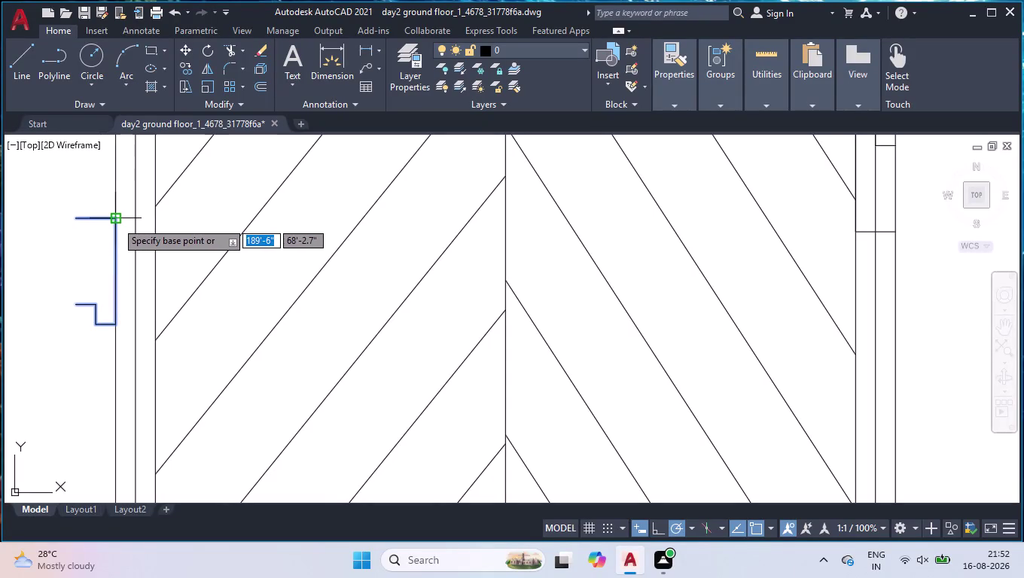
Copy the stepped opening outline from its top corner to a point lower on the driveway's left edge.
click(113, 218)
scroll(down, 3)
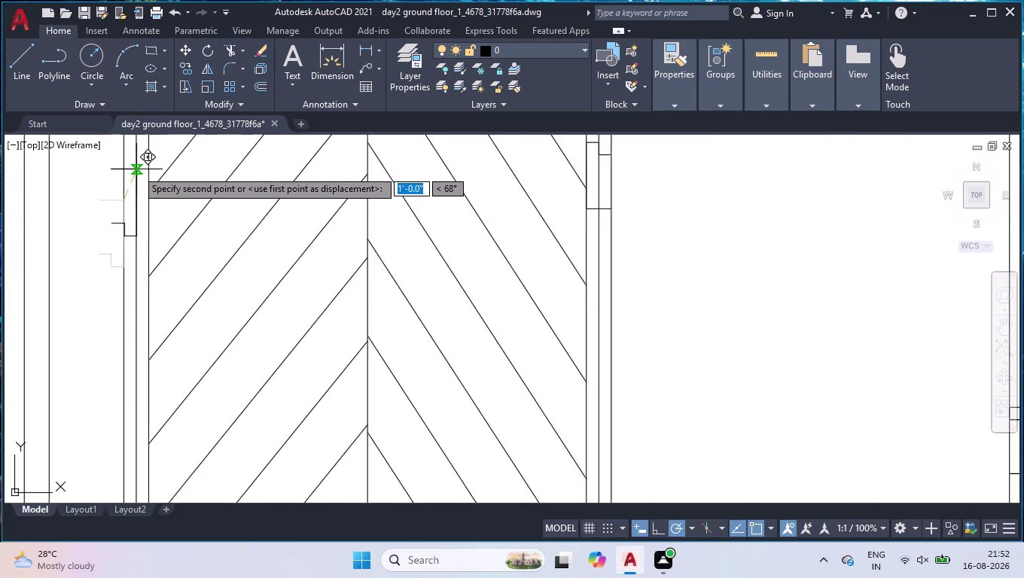
scroll(down, 3)
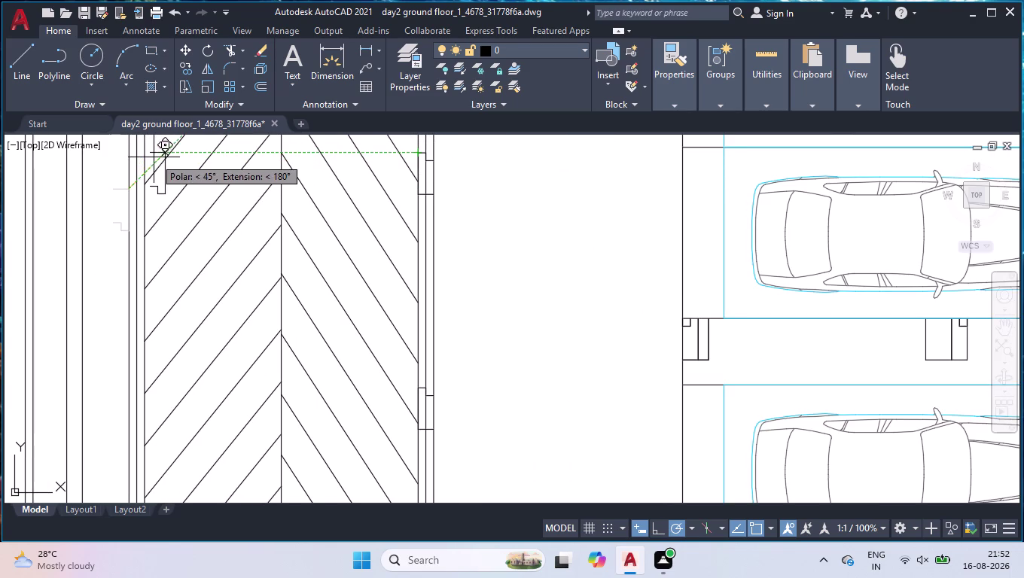
scroll(up, 3)
scroll(down, 3)
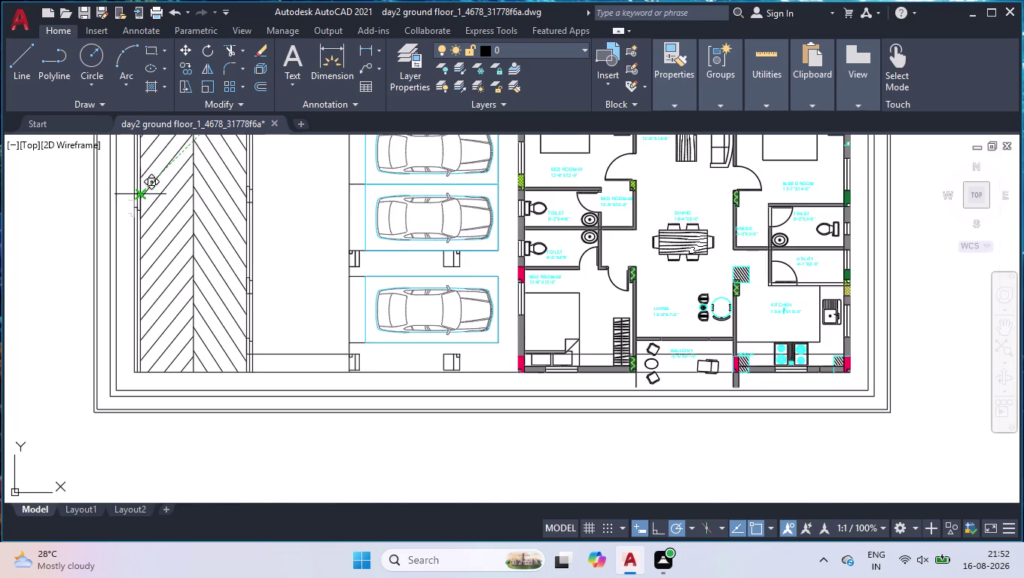
scroll(up, 3)
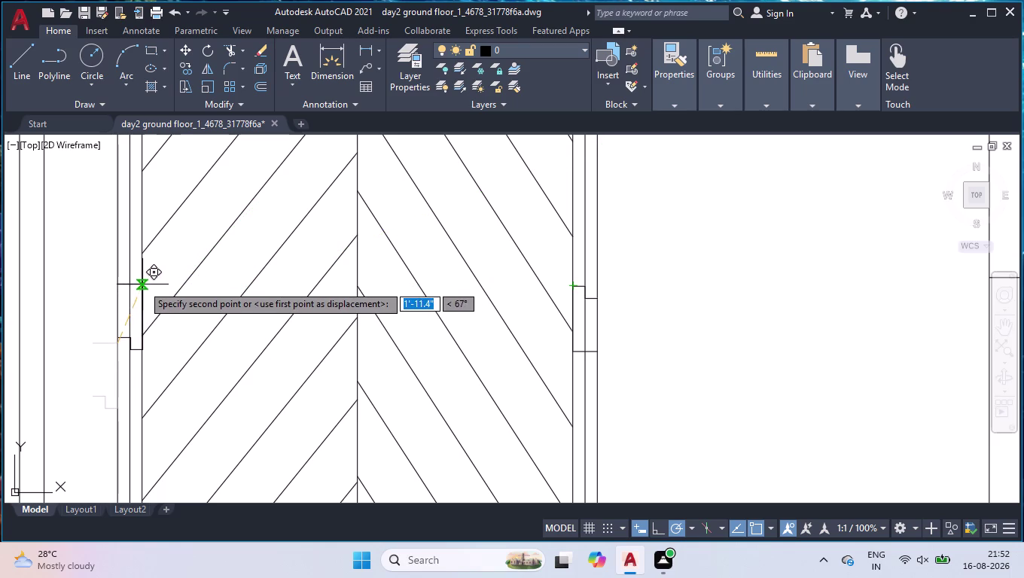
click(142, 285)
Start a CO copy of the stepped outline, with its top corner as base point.
text(co)
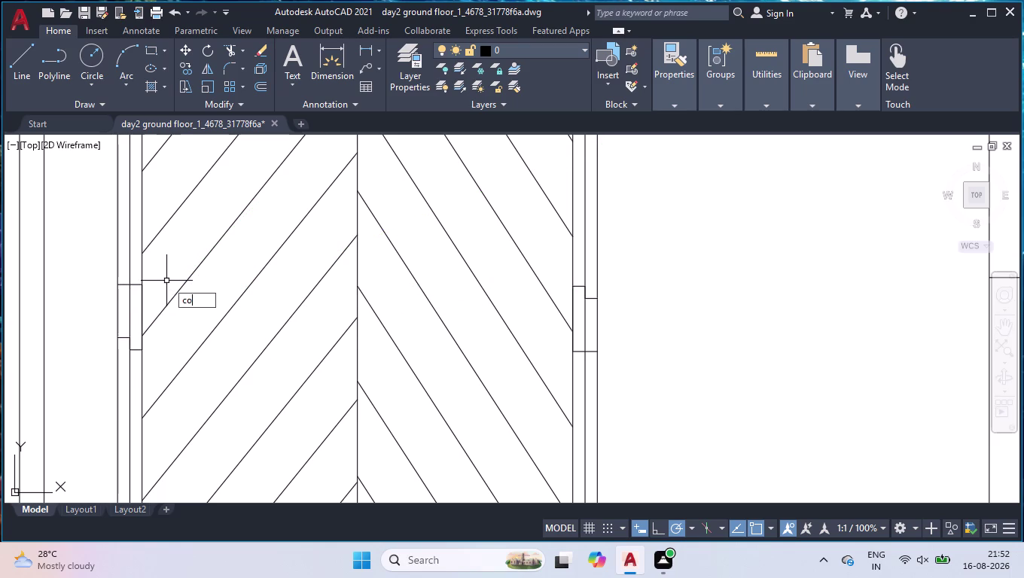
key(Return)
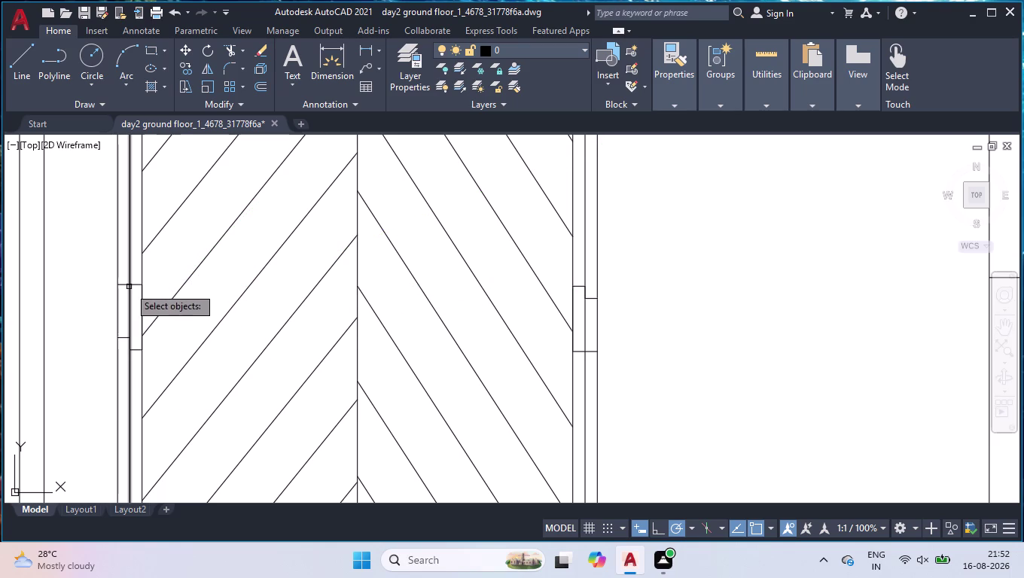
click(124, 285)
key(Return)
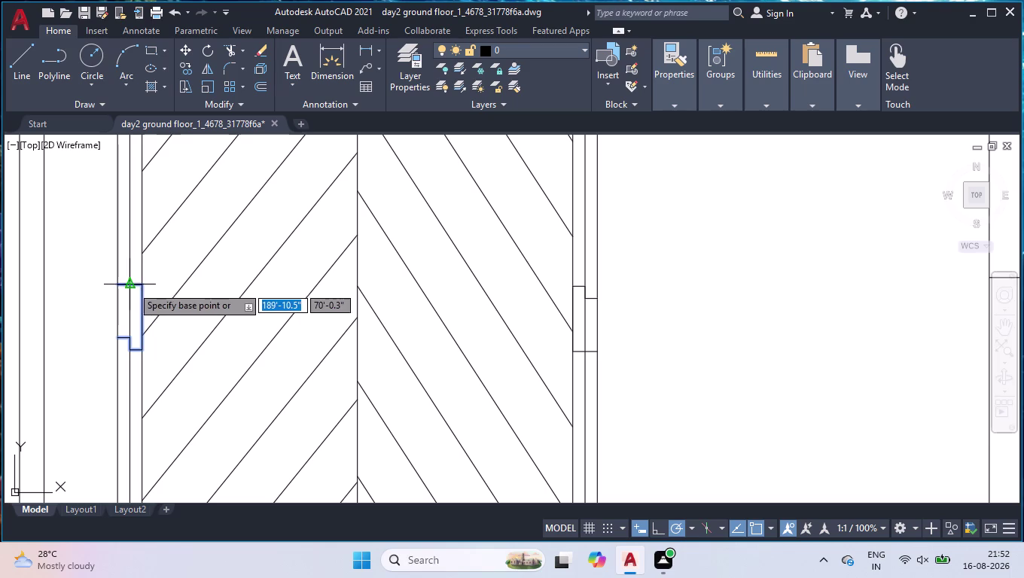
click(140, 282)
scroll(down, 3)
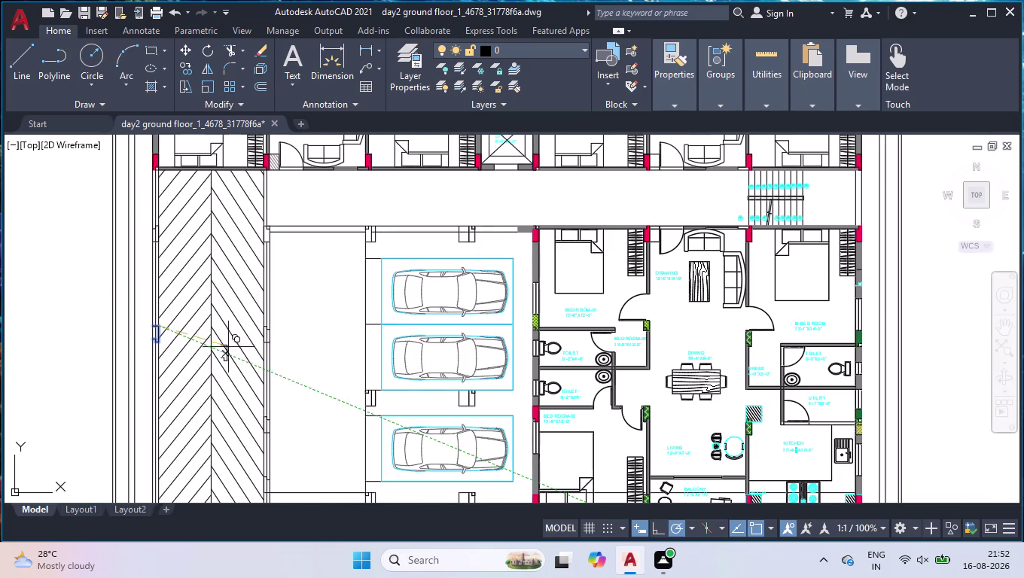
scroll(up, 3)
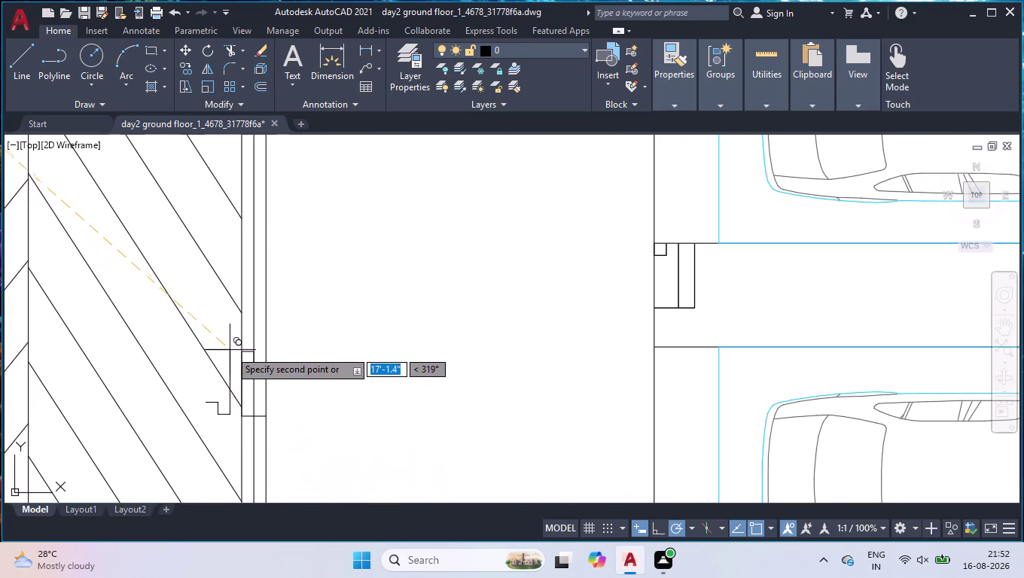
scroll(down, 3)
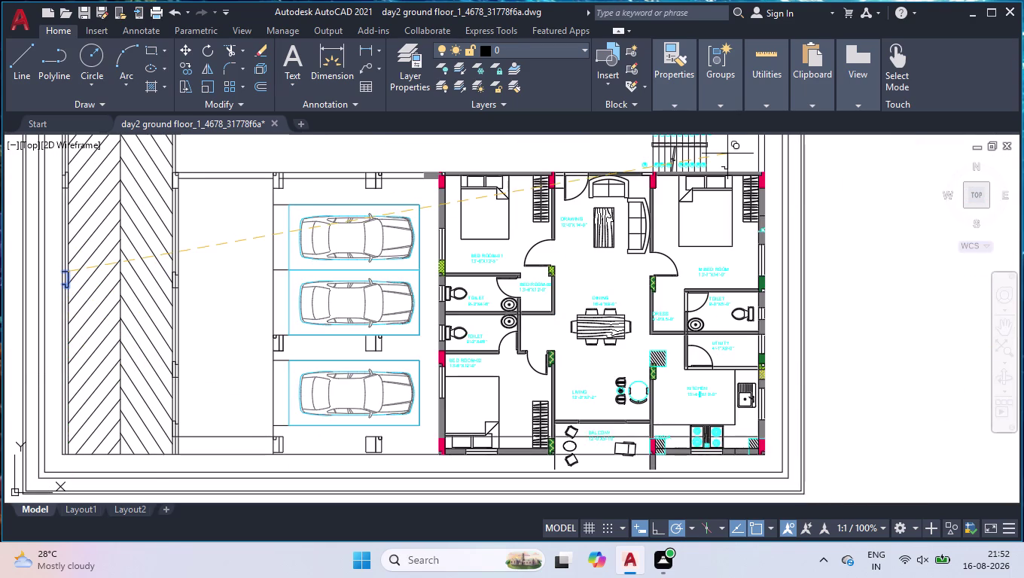
scroll(up, 3)
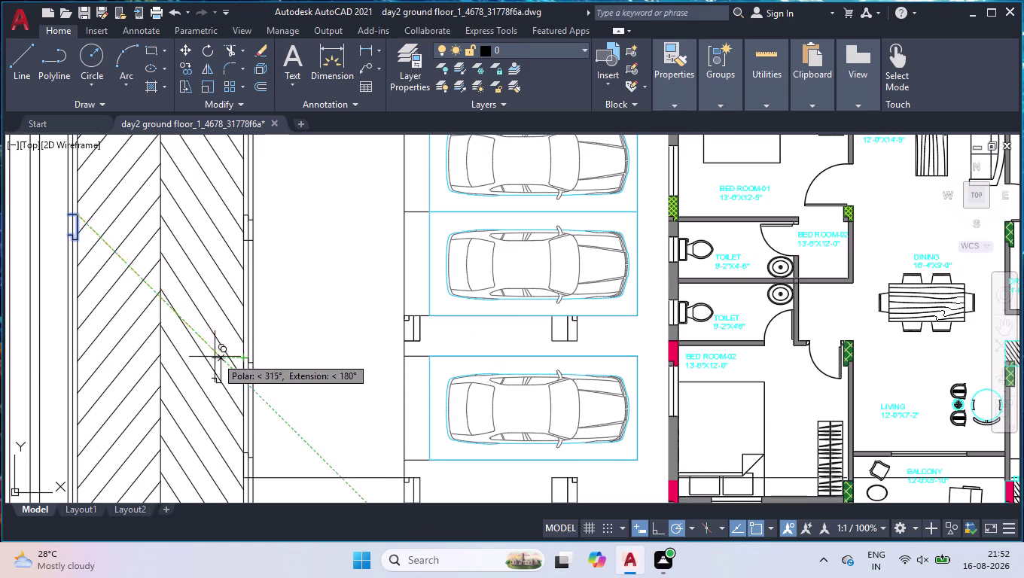
Place two more copies further down the driveway edge, the last near its lower end.
click(78, 362)
scroll(down, 3)
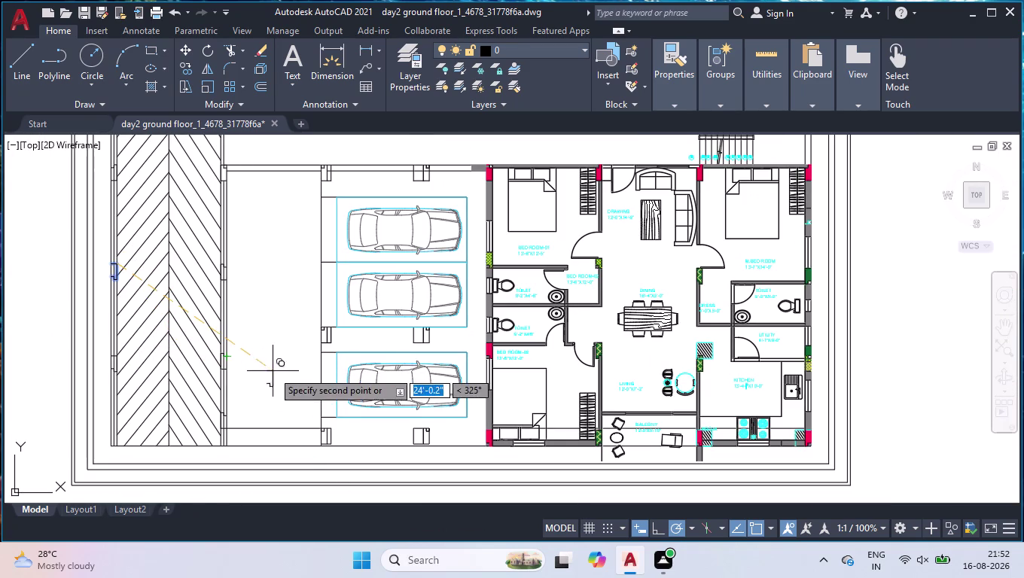
scroll(up, 3)
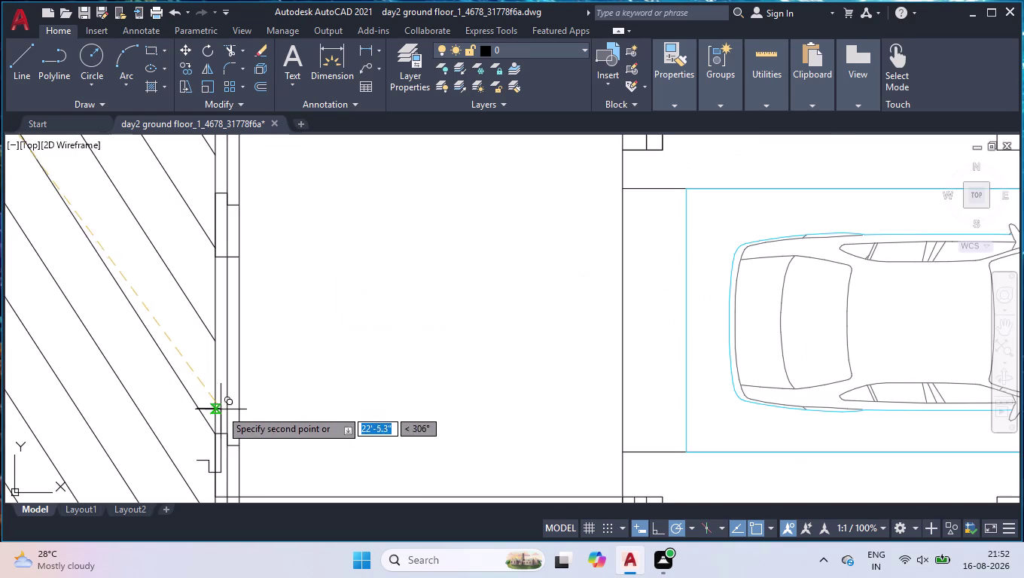
scroll(down, 3)
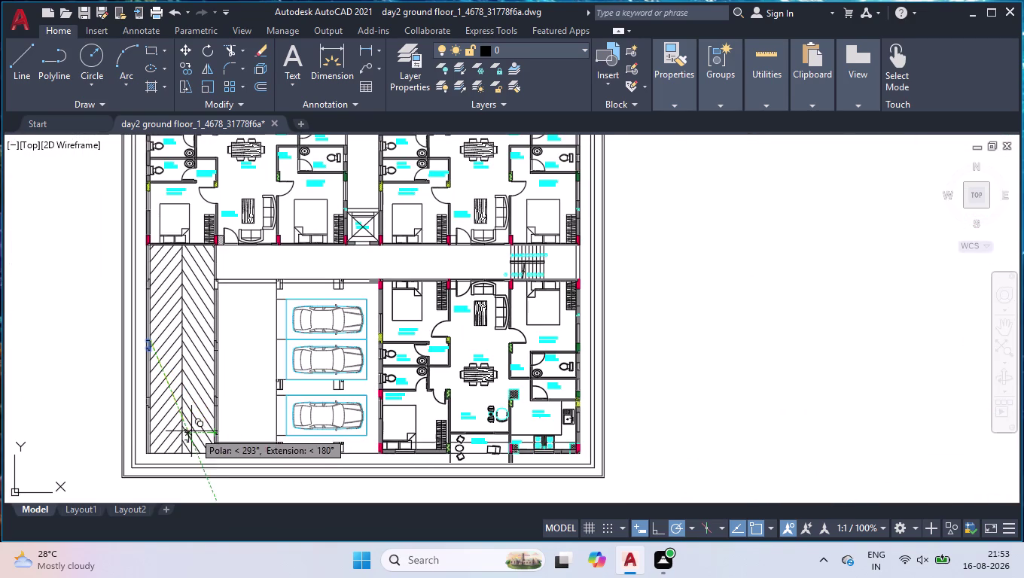
scroll(up, 3)
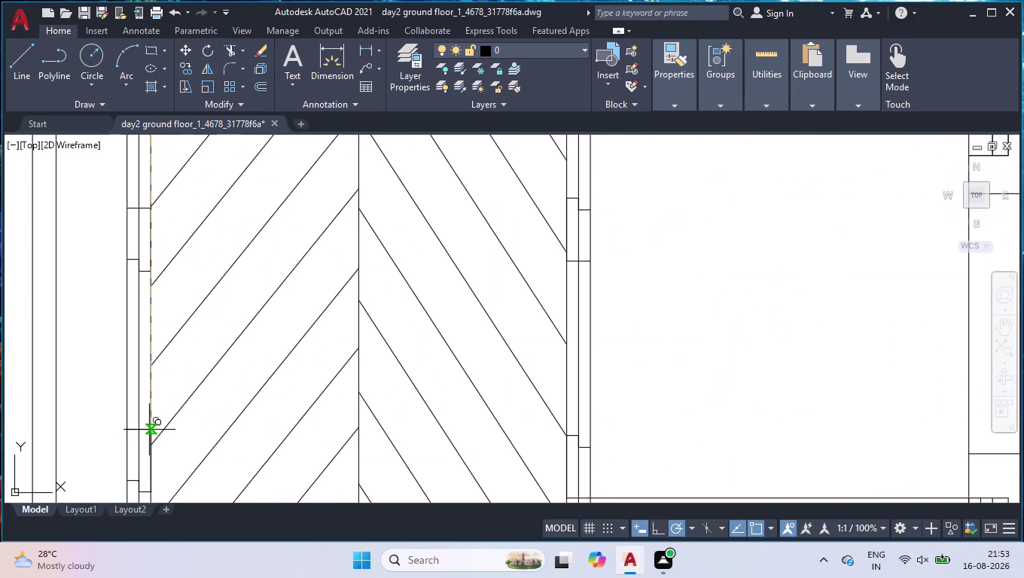
click(150, 430)
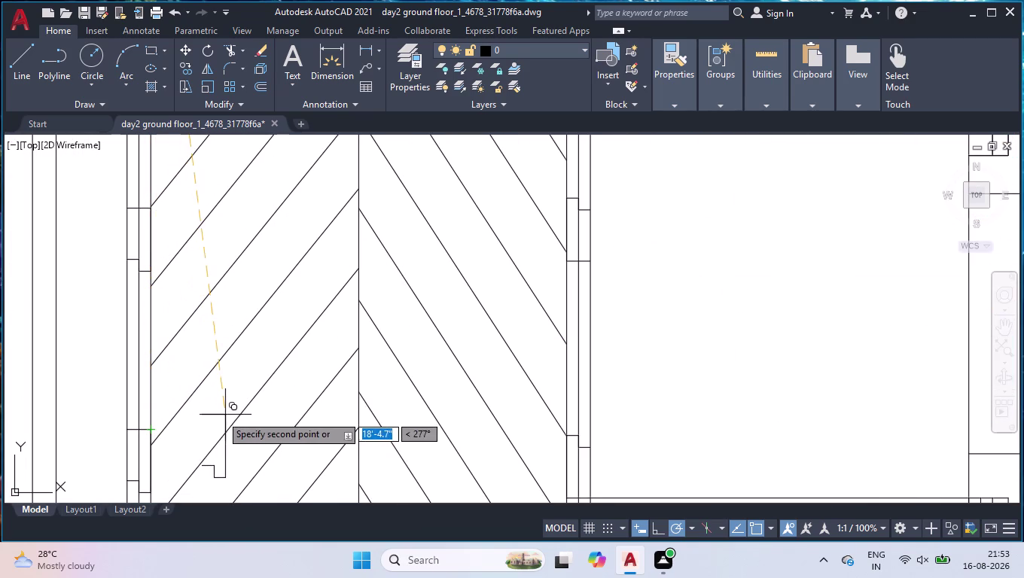
key(Return)
scroll(down, 3)
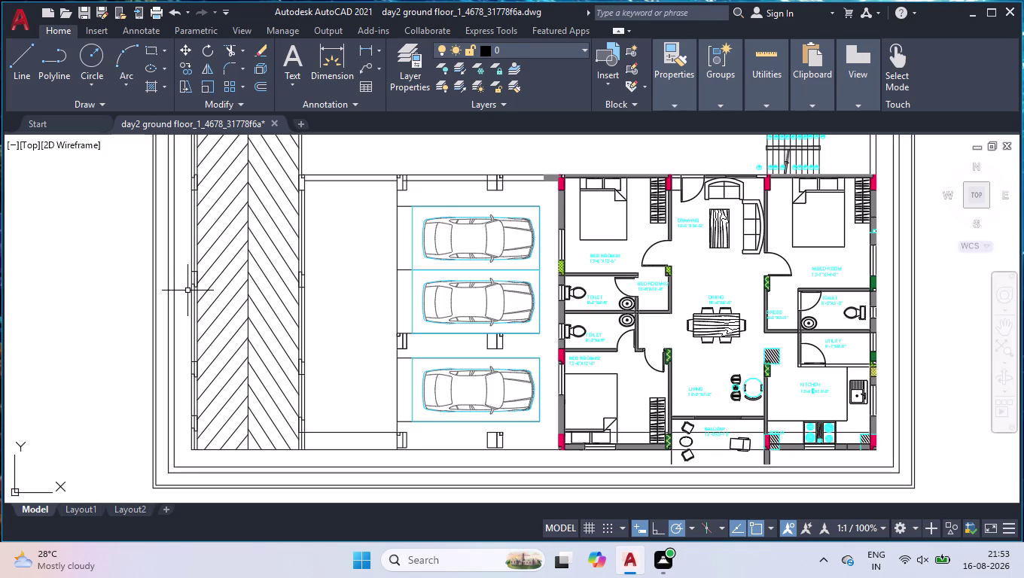
scroll(down, 3)
scroll(up, 3)
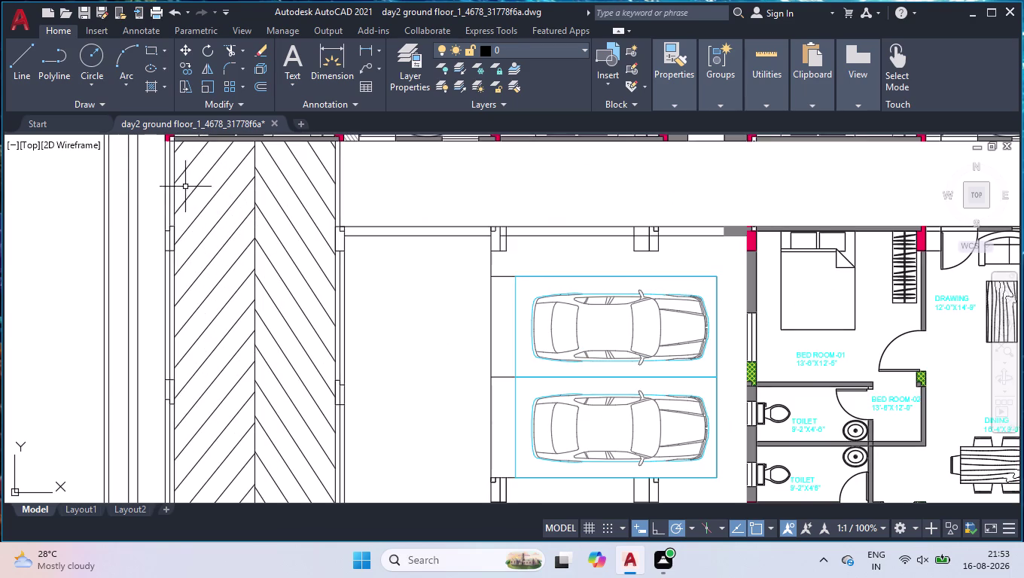
scroll(up, 3)
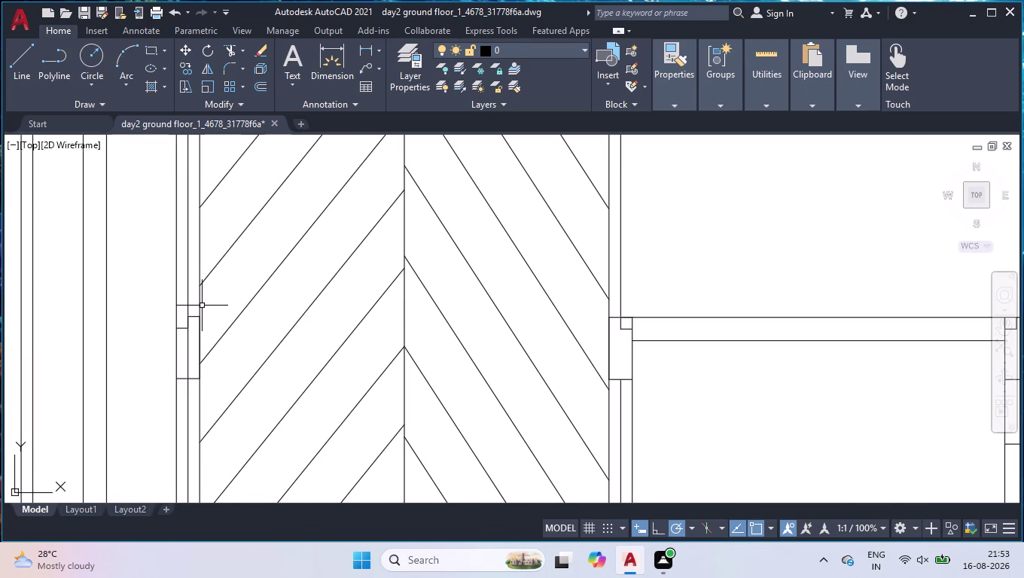
Abandon the EXTEND attempt and draw the first closing line from the opening corner to the outer wall.
text(ex)
key(Return)
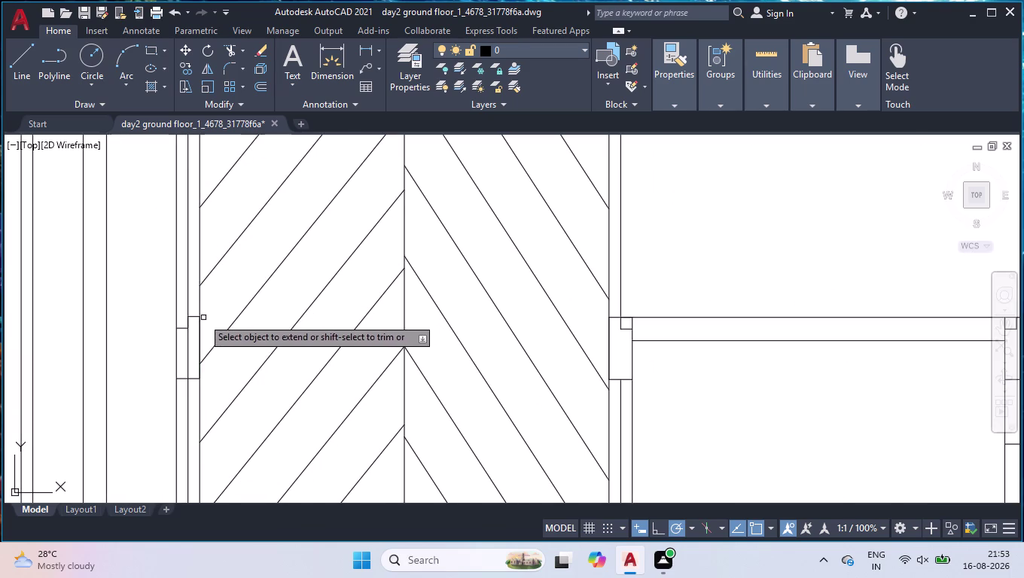
scroll(up, 3)
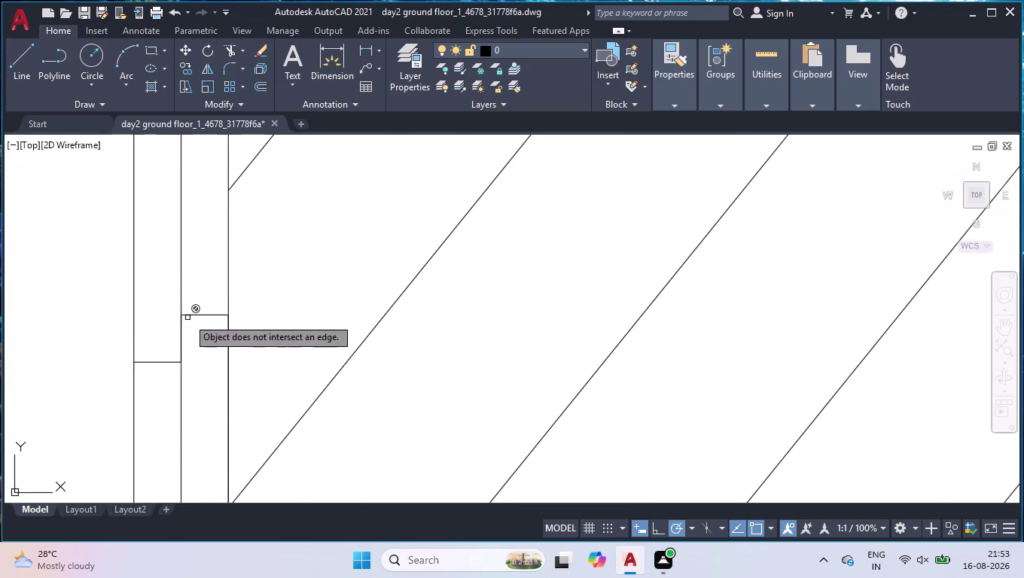
key(Return)
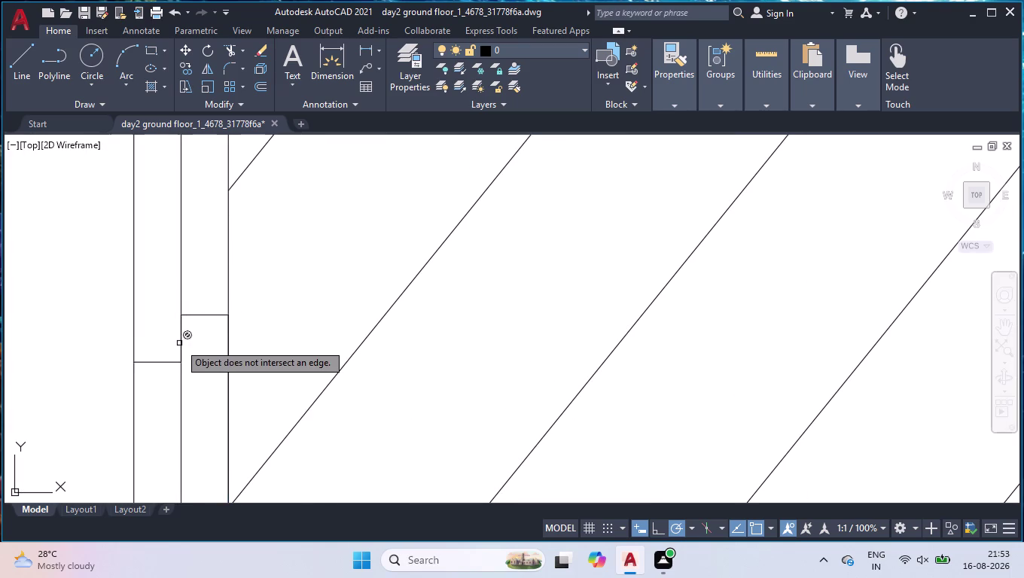
key(l)
key(Return)
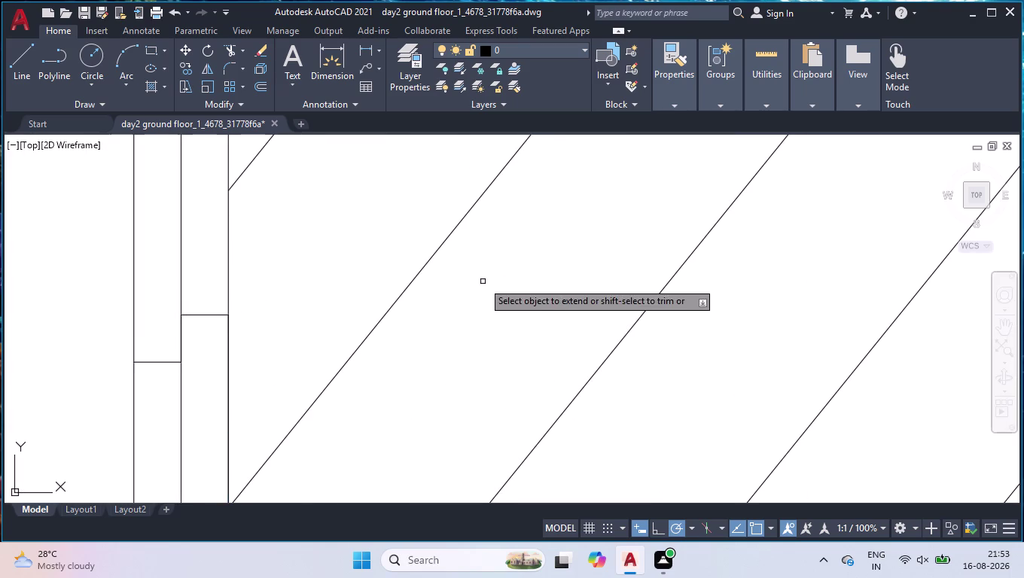
key(space)
key(l)
key(Return)
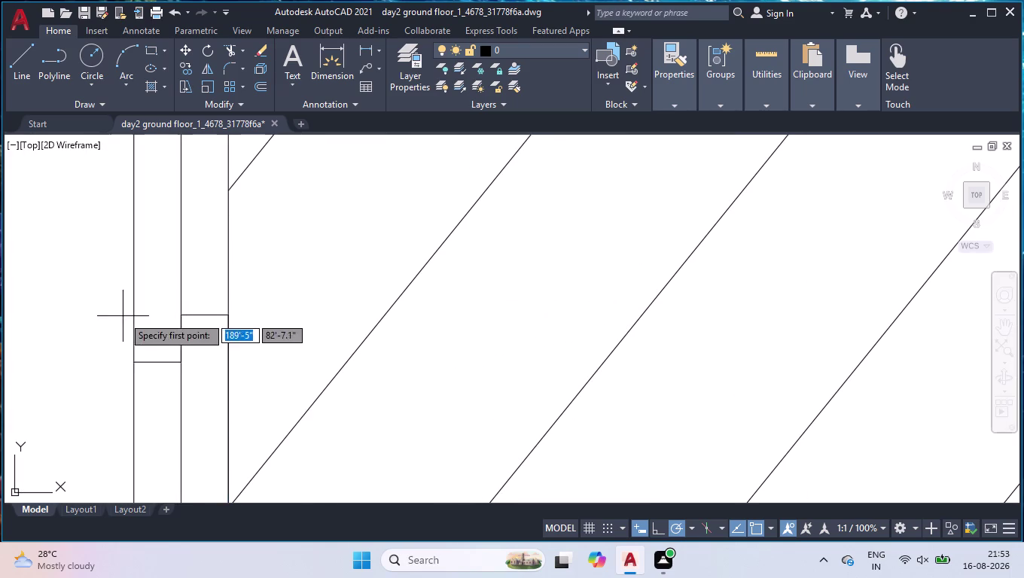
click(181, 322)
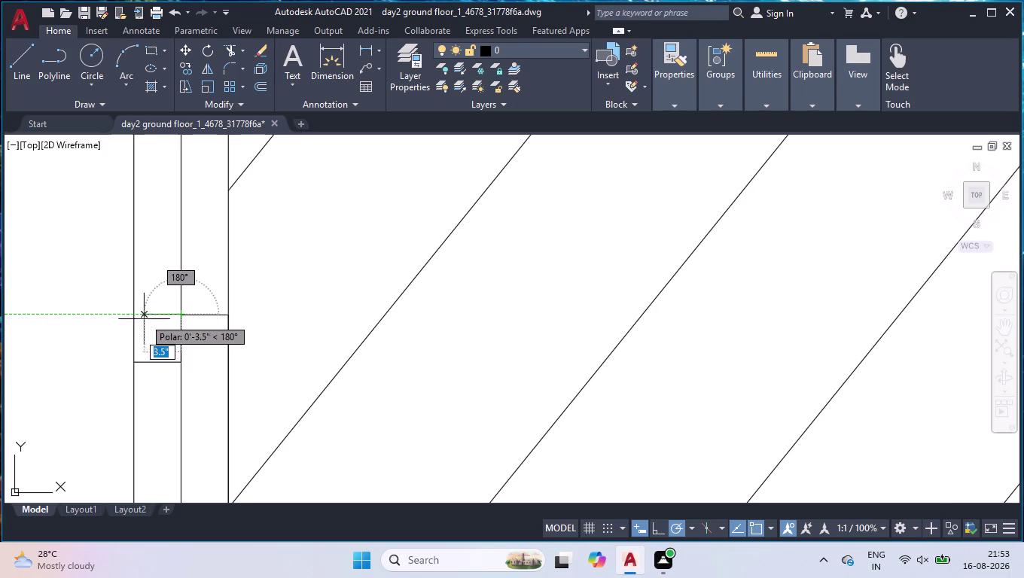
click(133, 315)
key(space)
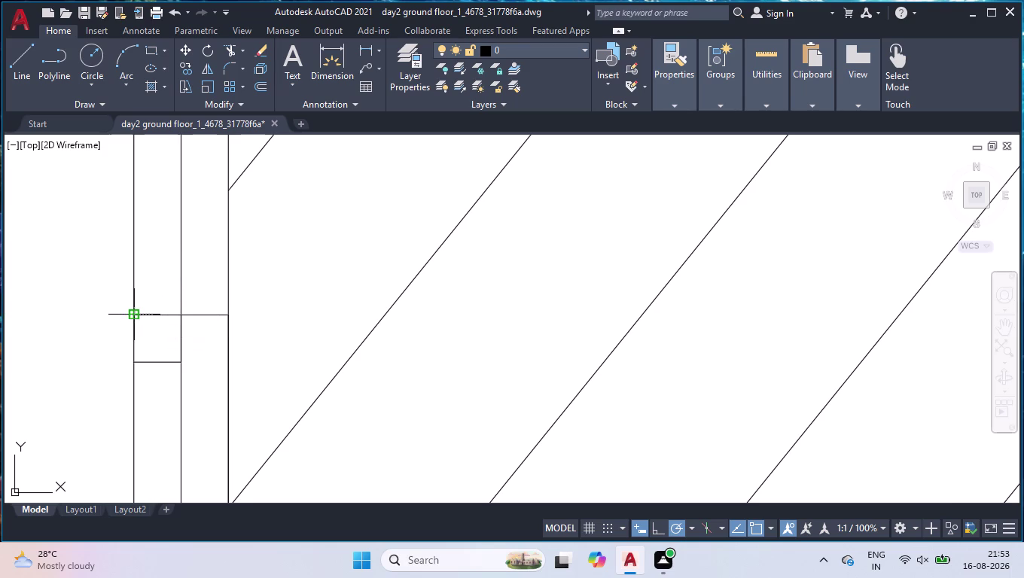
Draw a second closing line from the wall corner to the adjacent jamb corner.
scroll(down, 3)
scroll(down, 3)
scroll(down, 3)
scroll(up, 3)
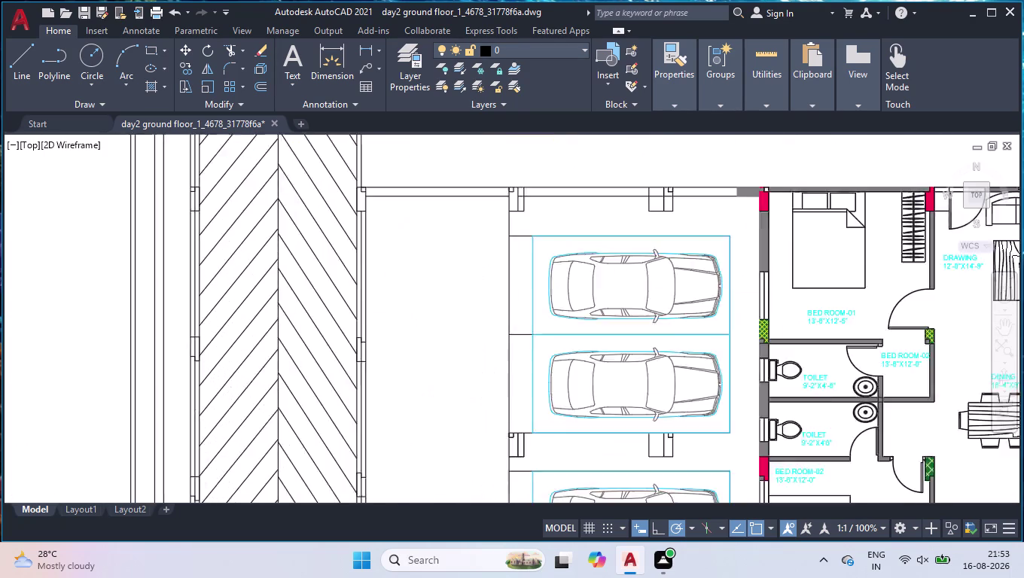
scroll(up, 3)
scroll(up, 3)
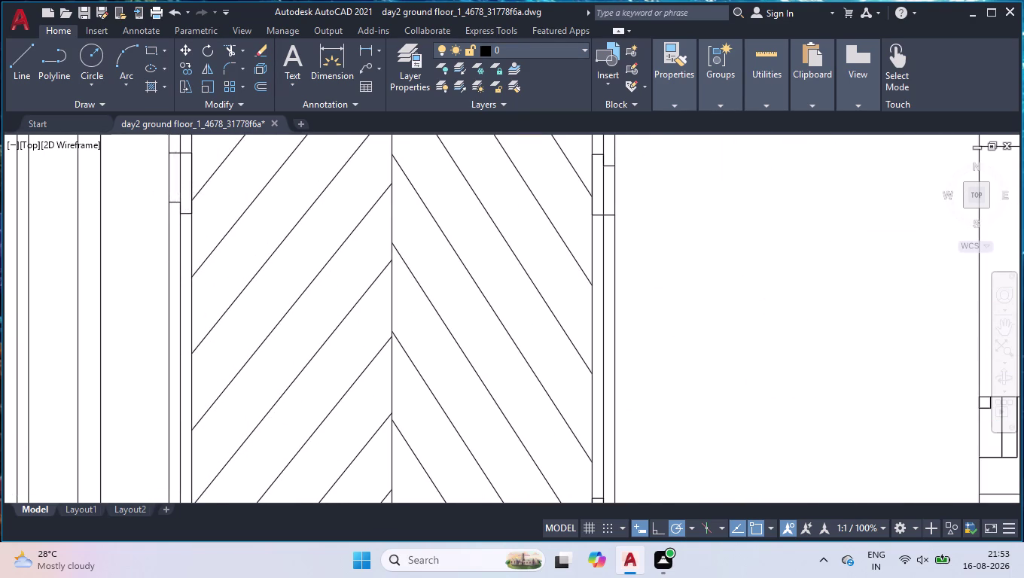
scroll(up, 3)
scroll(up, 3)
key(space)
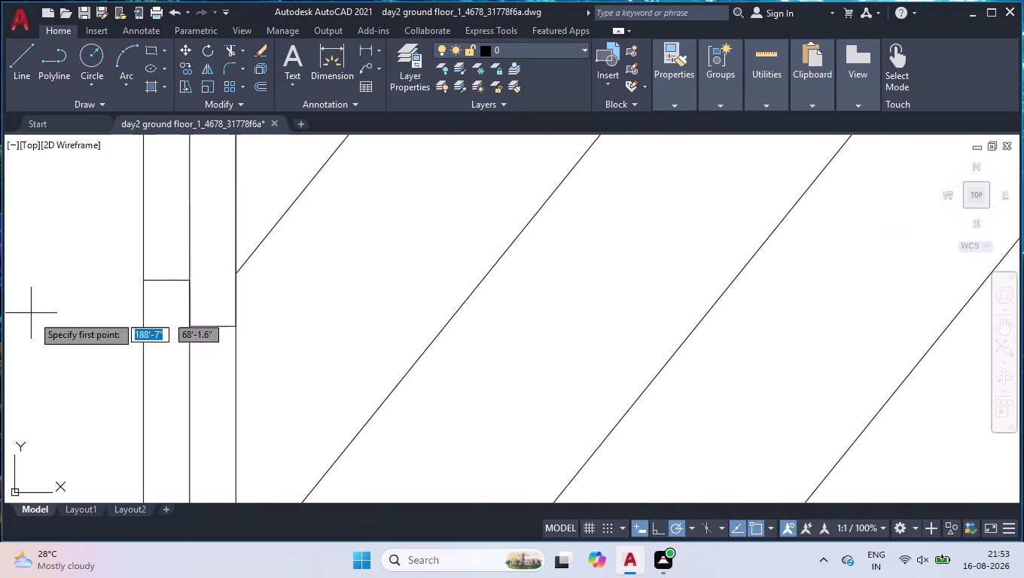
click(188, 323)
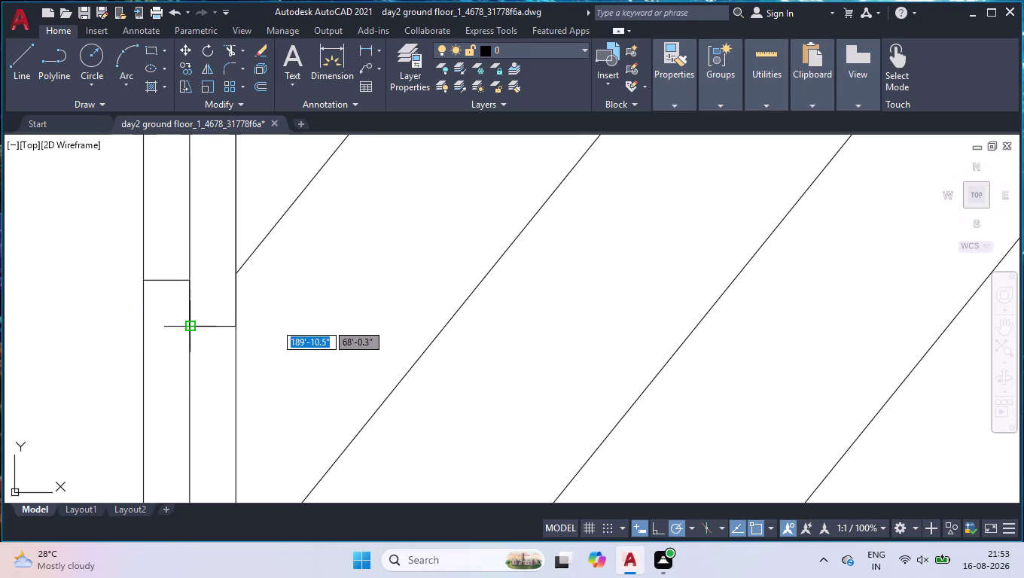
click(143, 327)
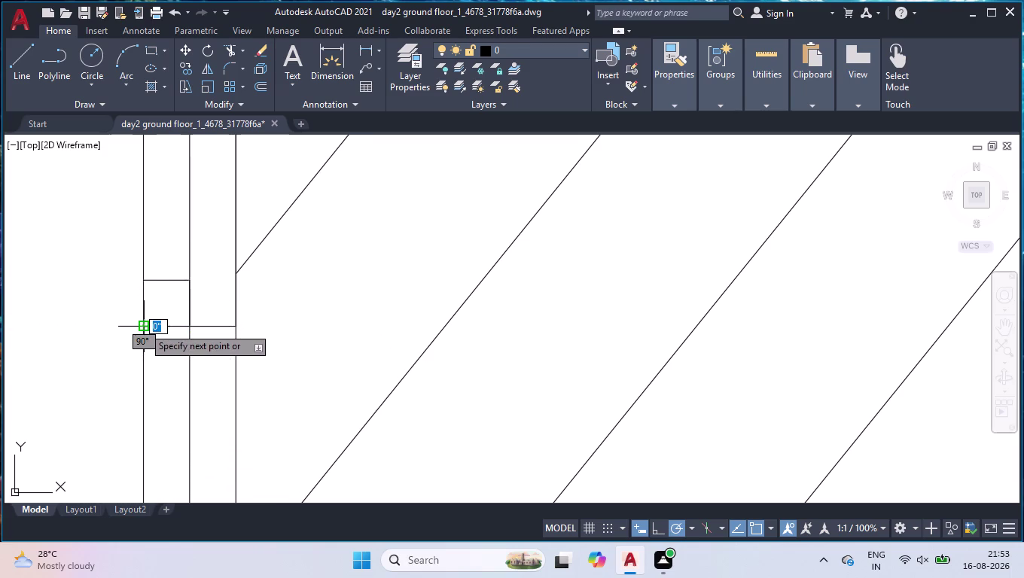
key(space)
Draw a longer closing line from a wall jamb across to the opposite wall face.
key(space)
scroll(down, 3)
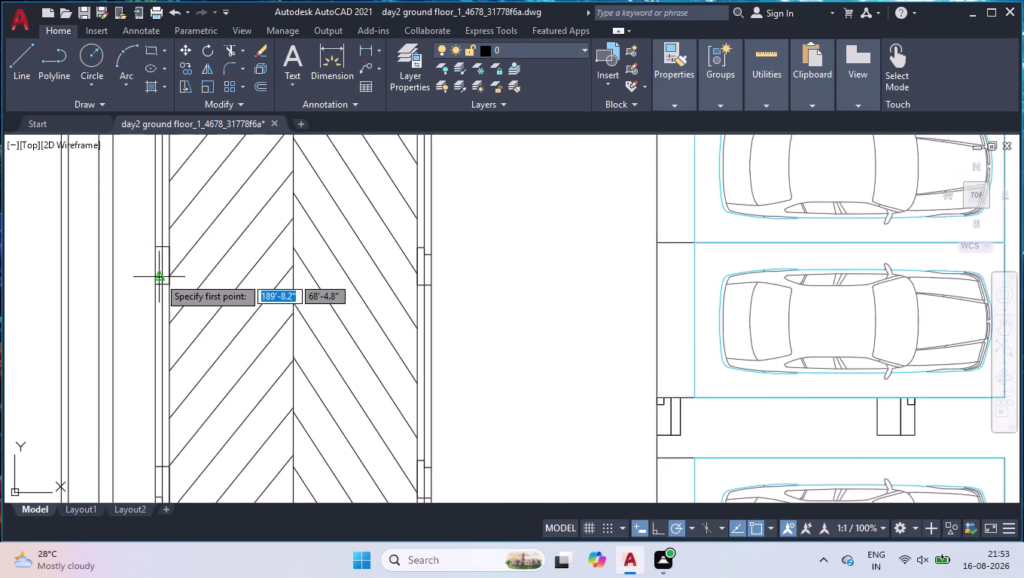
scroll(down, 3)
scroll(up, 3)
scroll(down, 3)
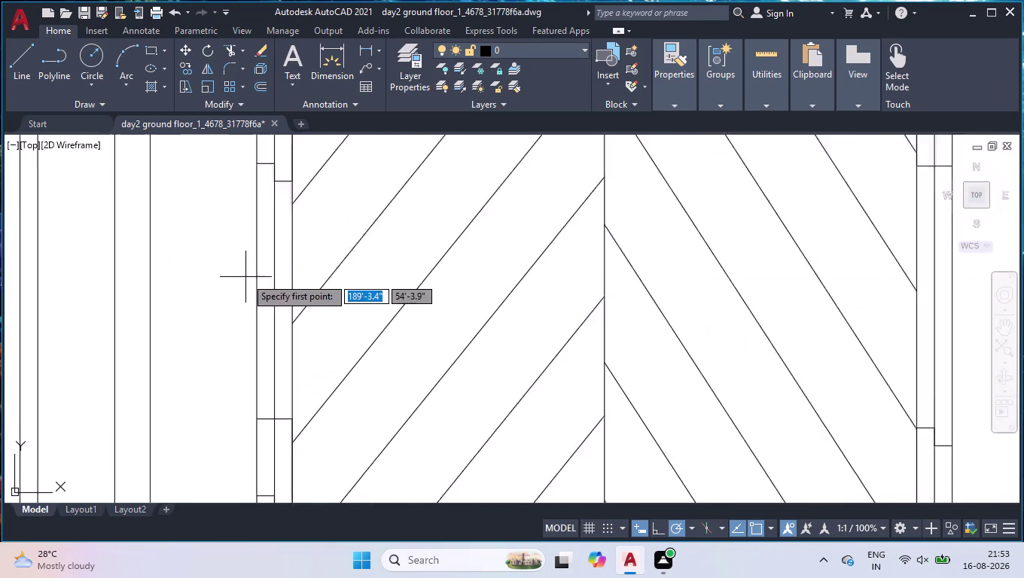
scroll(down, 3)
scroll(up, 3)
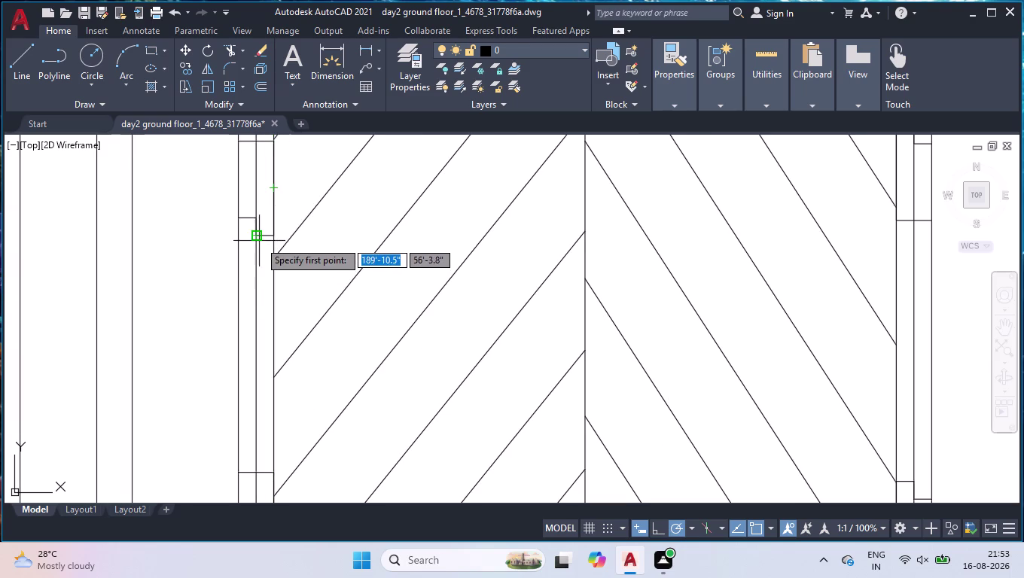
scroll(up, 3)
click(282, 251)
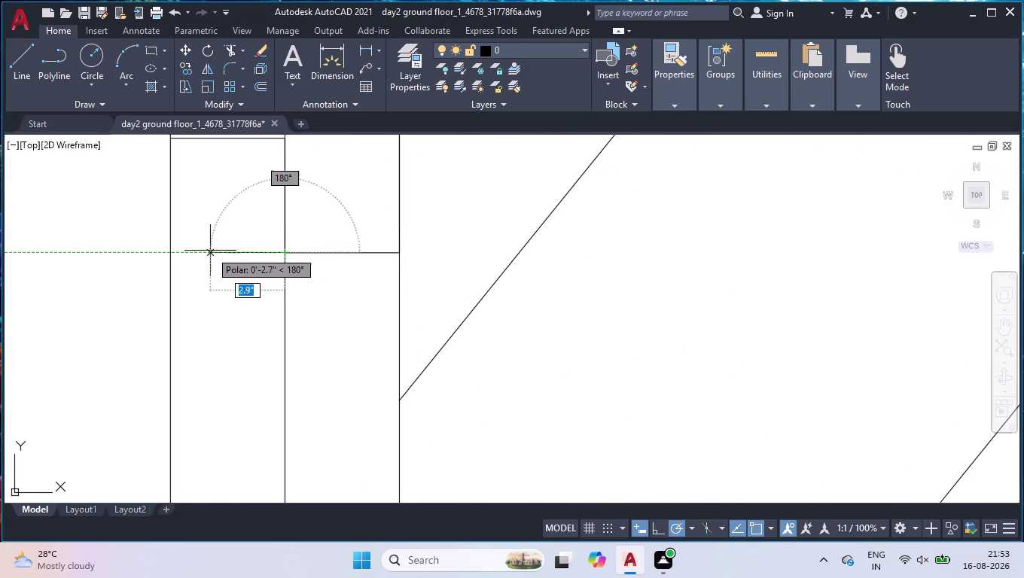
click(167, 254)
key(space)
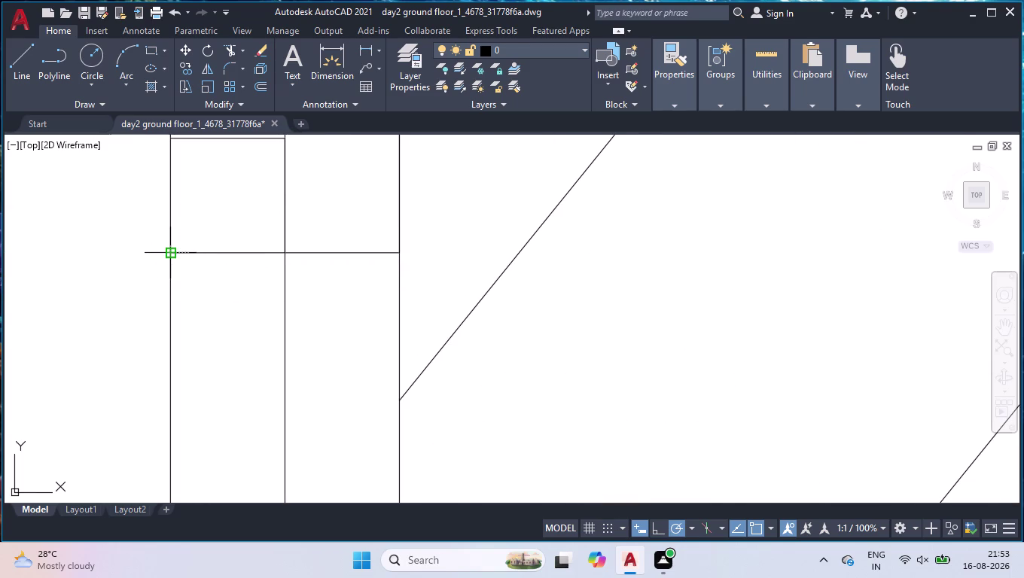
Draw a closing line across the next jamb corner further down the driveway.
key(space)
scroll(down, 3)
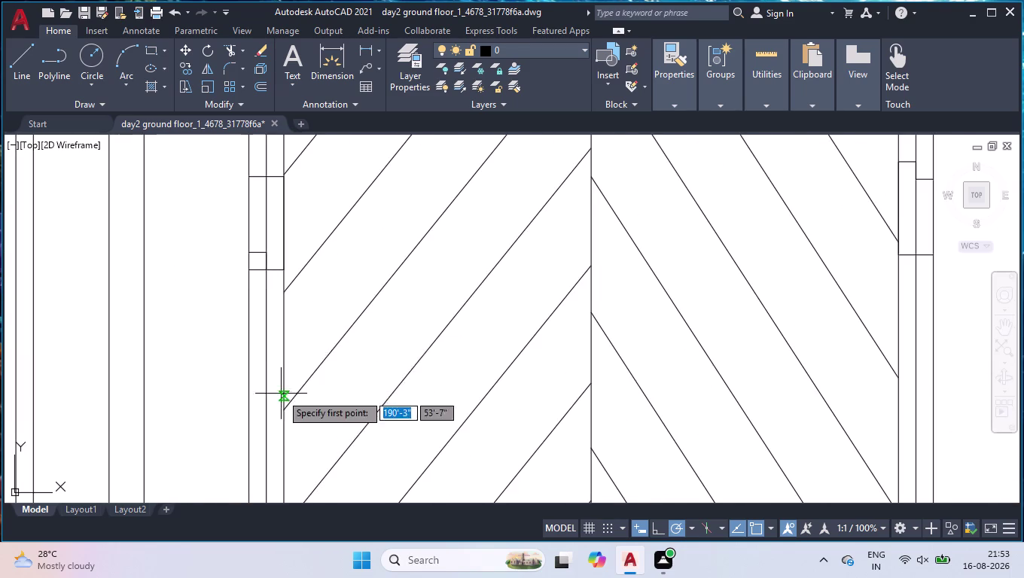
scroll(down, 3)
scroll(up, 3)
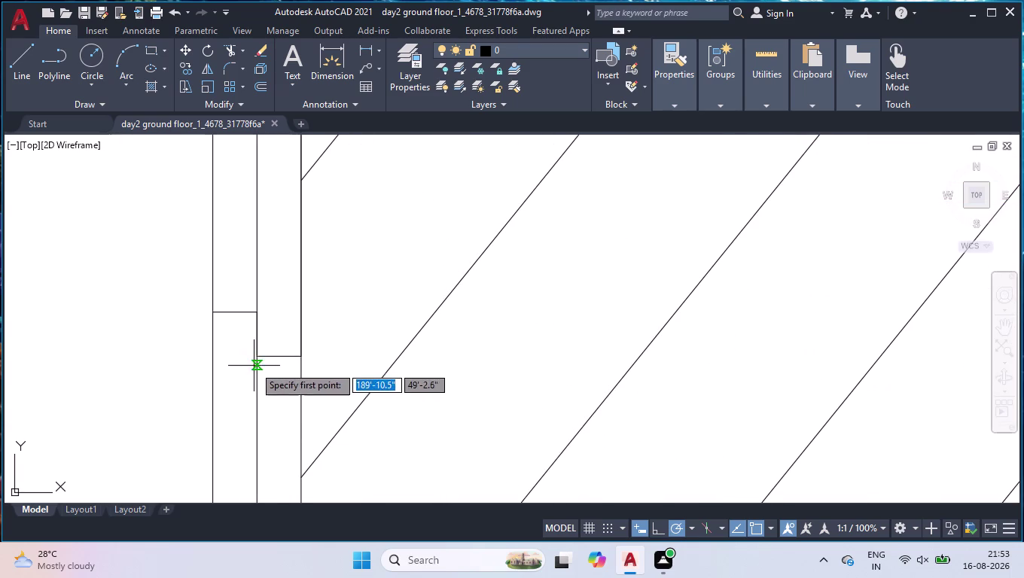
click(258, 356)
click(215, 357)
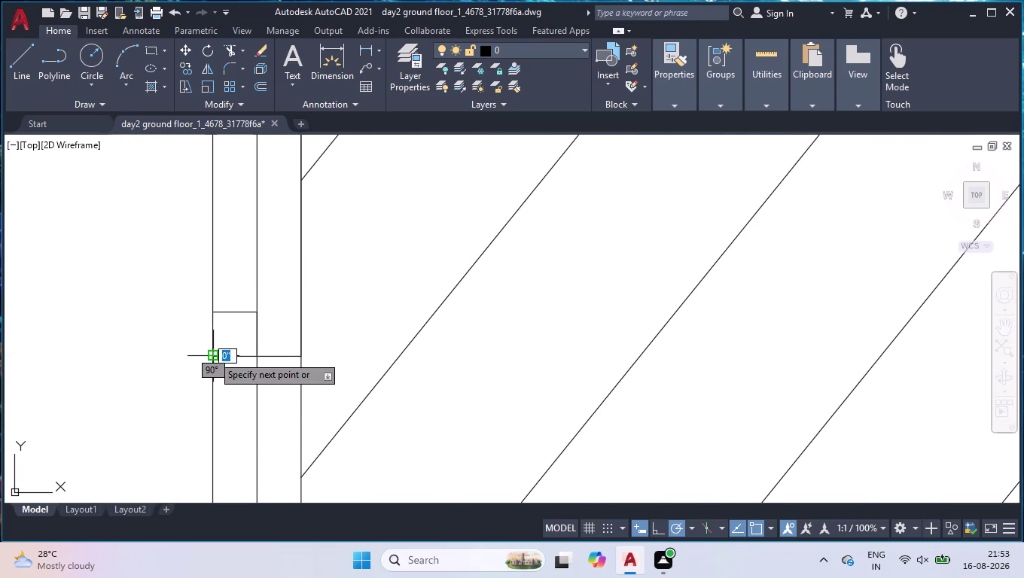
key(space)
scroll(down, 3)
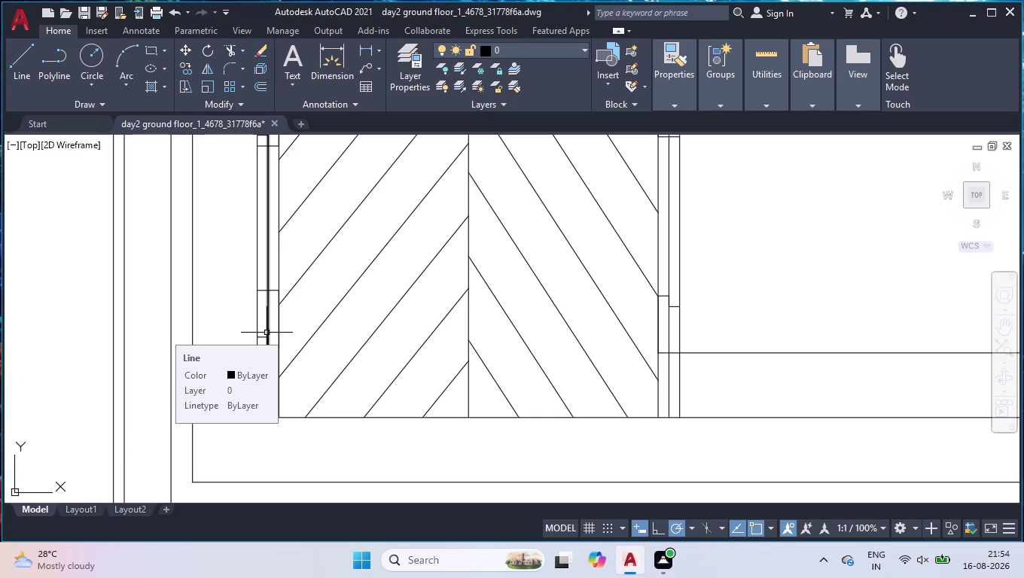
Launch hatch creation on the ground floor plan.
click(152, 85)
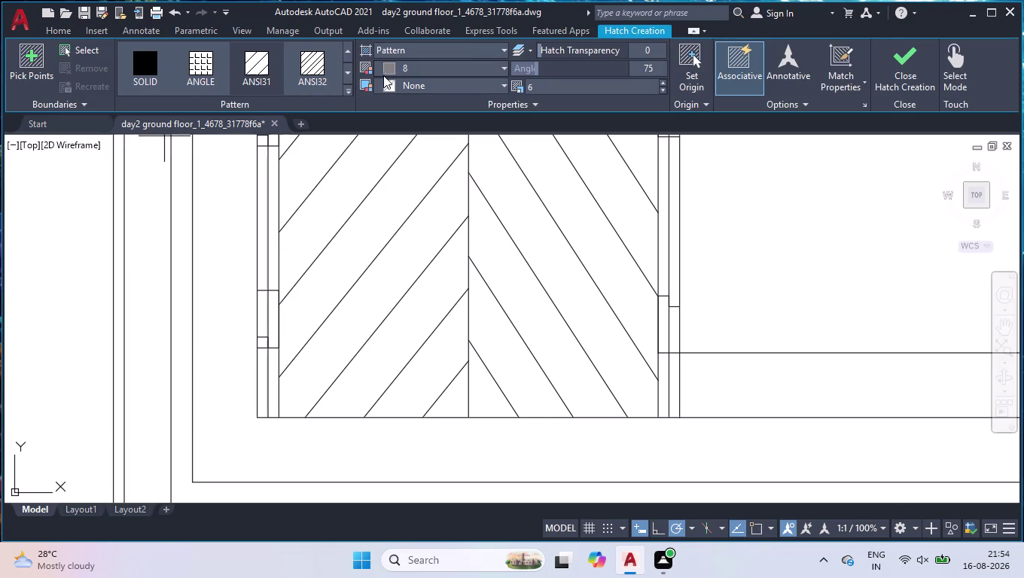
Replace the plain red hatch colour with a custom pinkish-red True Color.
click(412, 70)
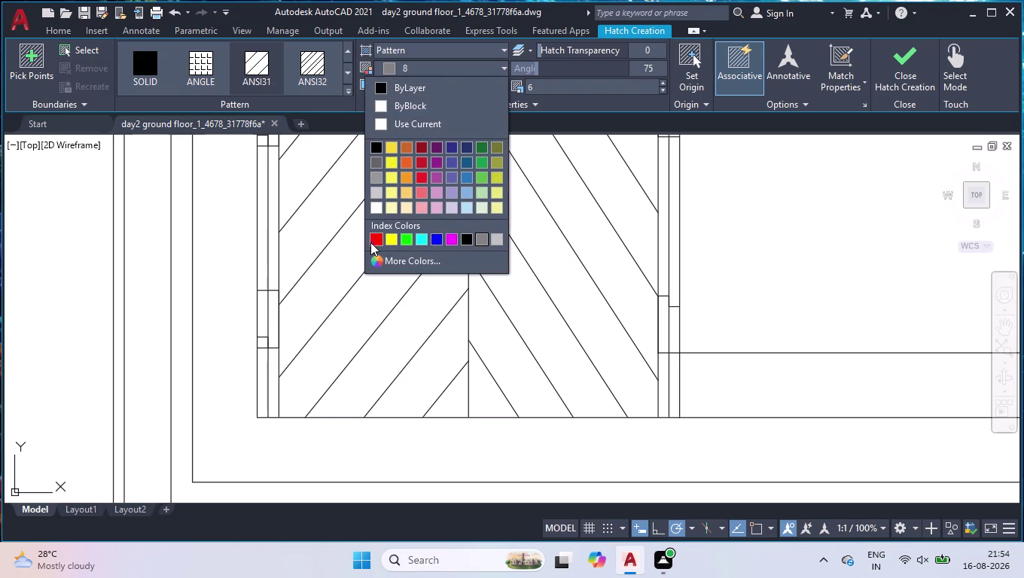
click(373, 242)
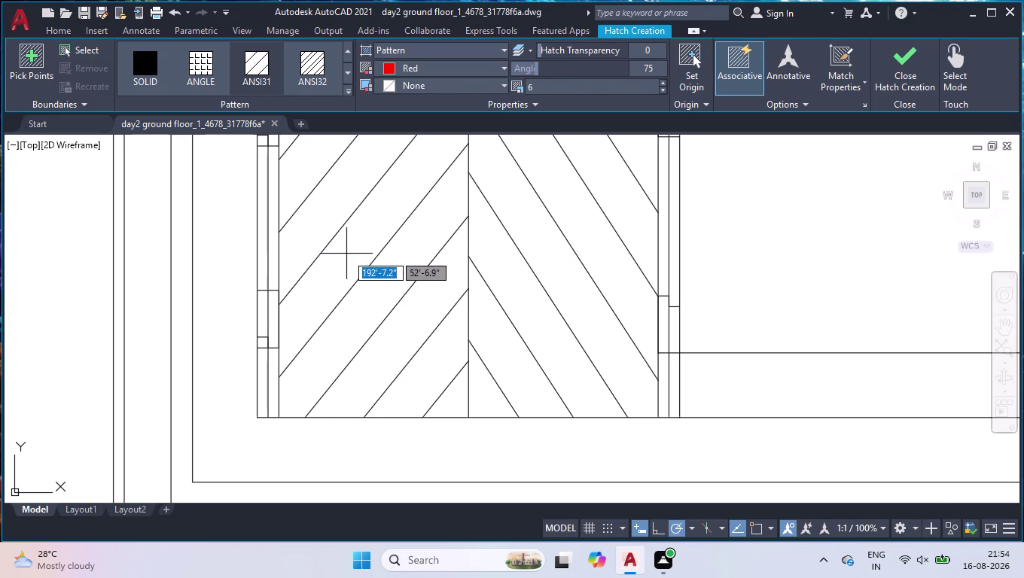
click(424, 67)
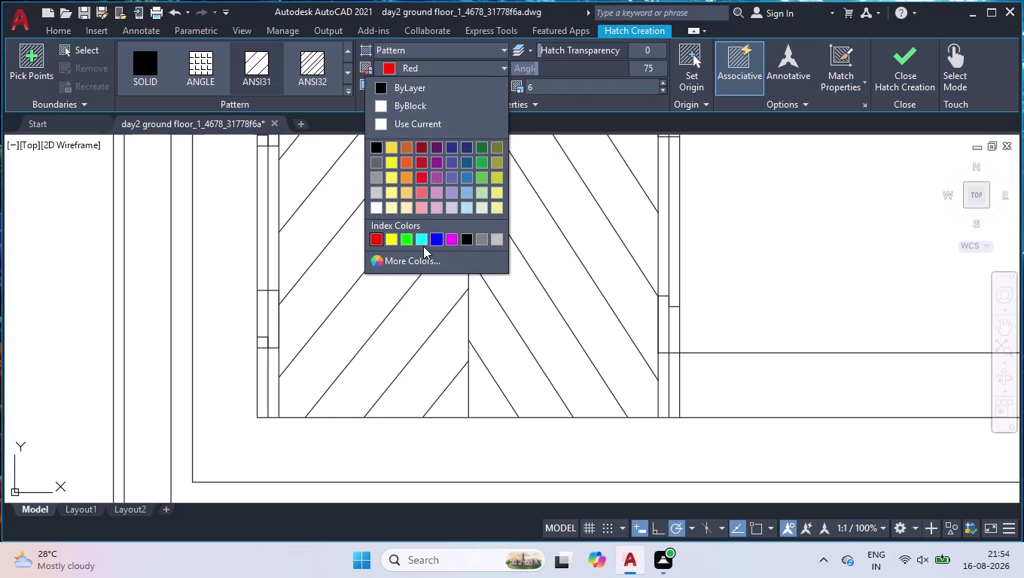
click(413, 261)
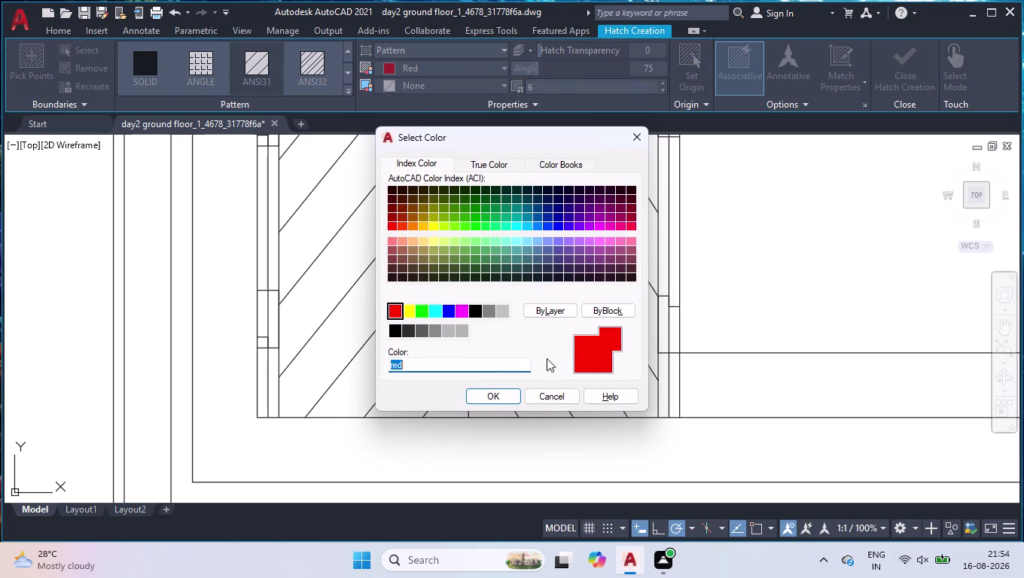
click(506, 170)
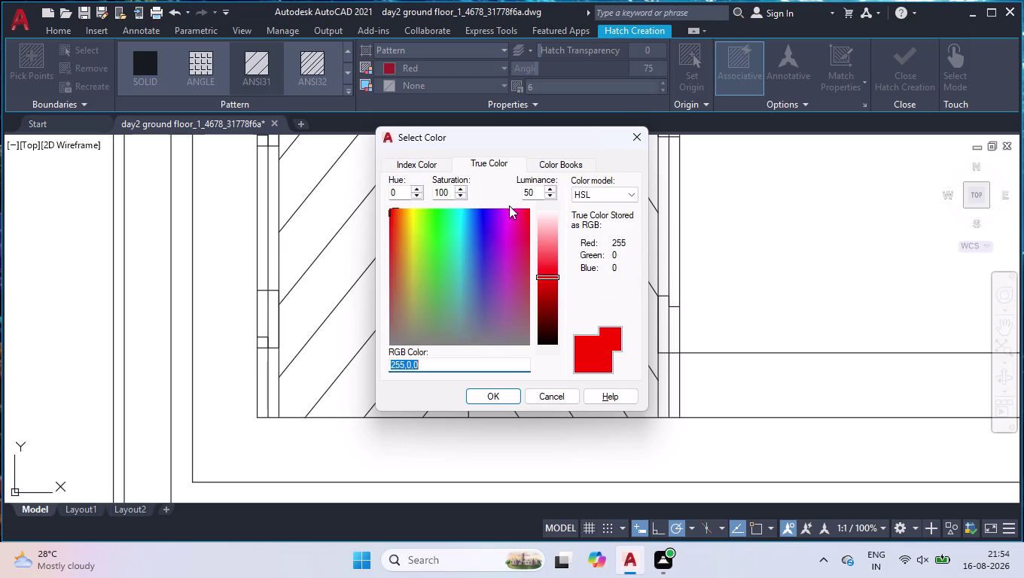
click(505, 214)
drag(505, 213, 512, 276)
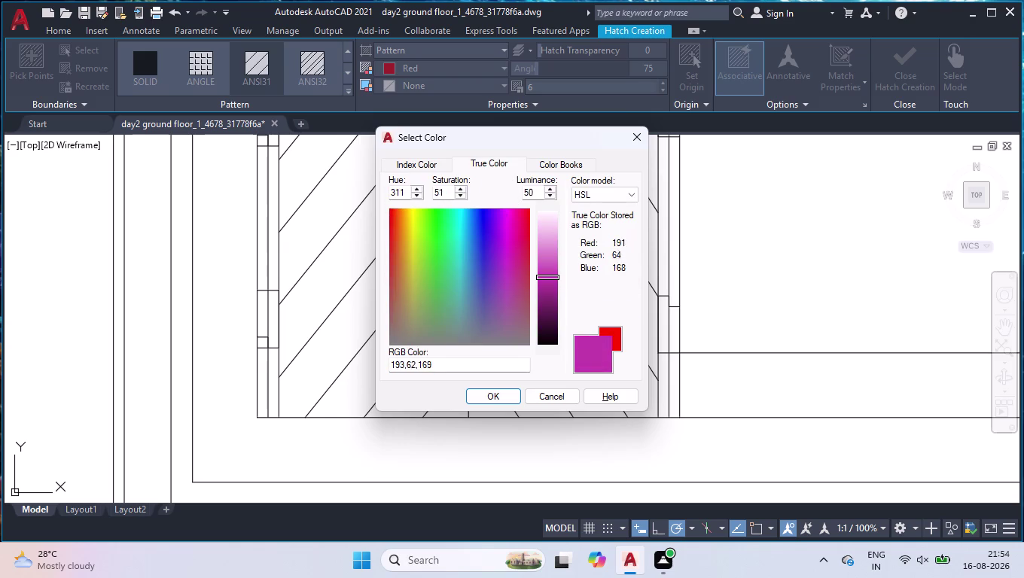
drag(512, 275, 527, 231)
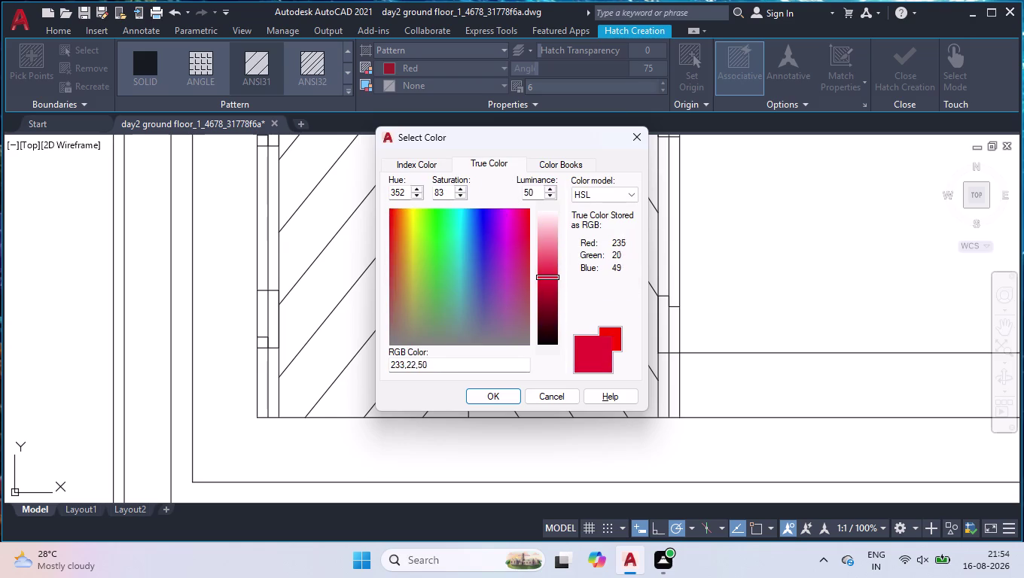
drag(527, 231, 524, 234)
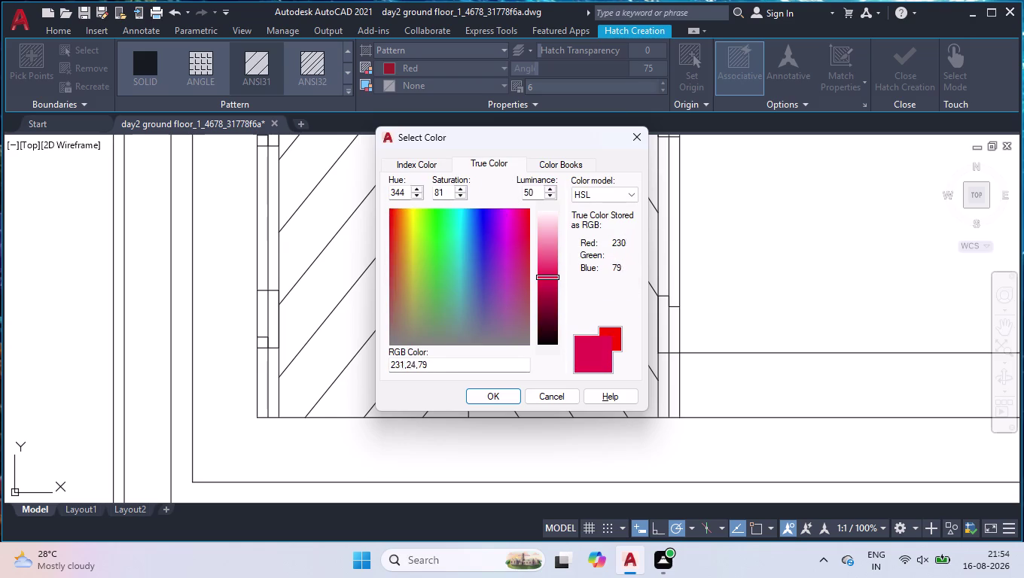
drag(524, 234, 526, 242)
click(502, 401)
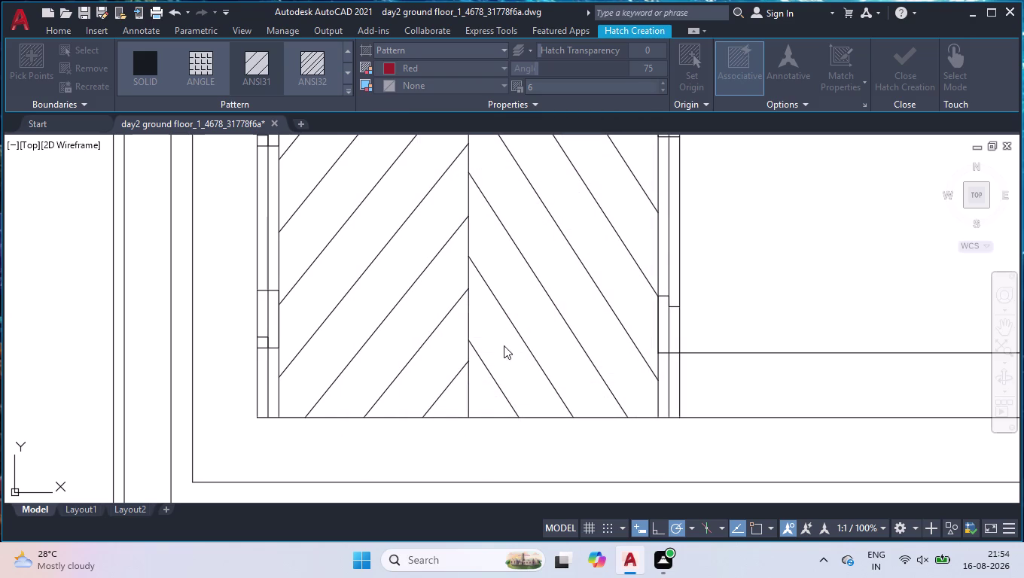
Zoom to the driveway-side wall opening and choose the SOLID hatch pattern.
scroll(down, 3)
scroll(down, 3)
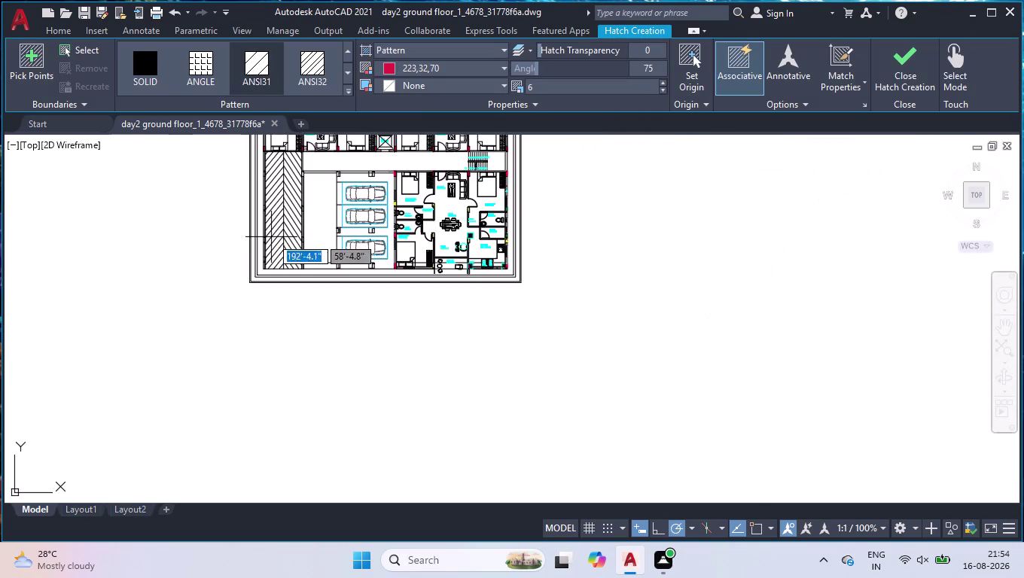
scroll(up, 3)
scroll(down, 3)
scroll(up, 3)
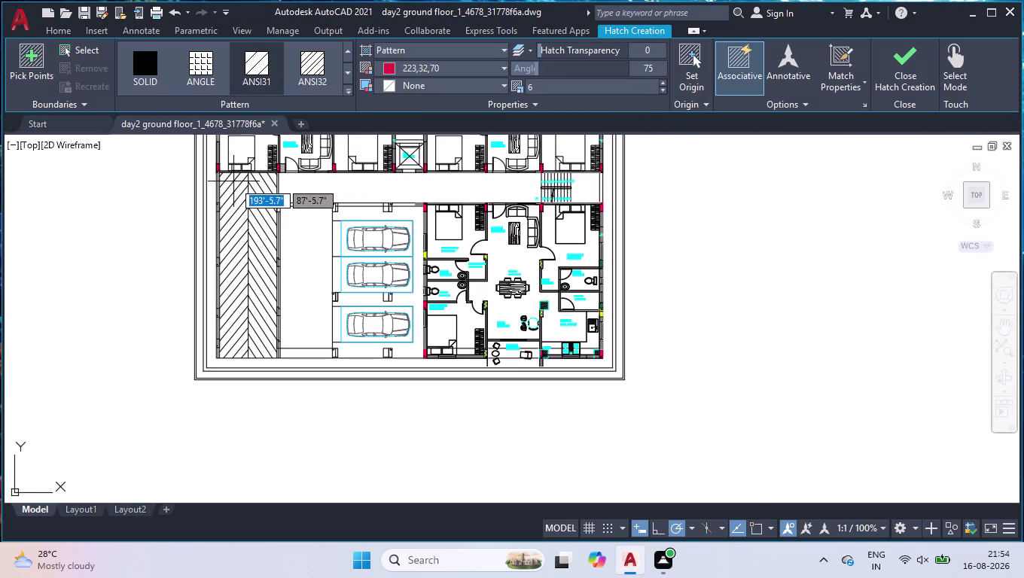
scroll(up, 3)
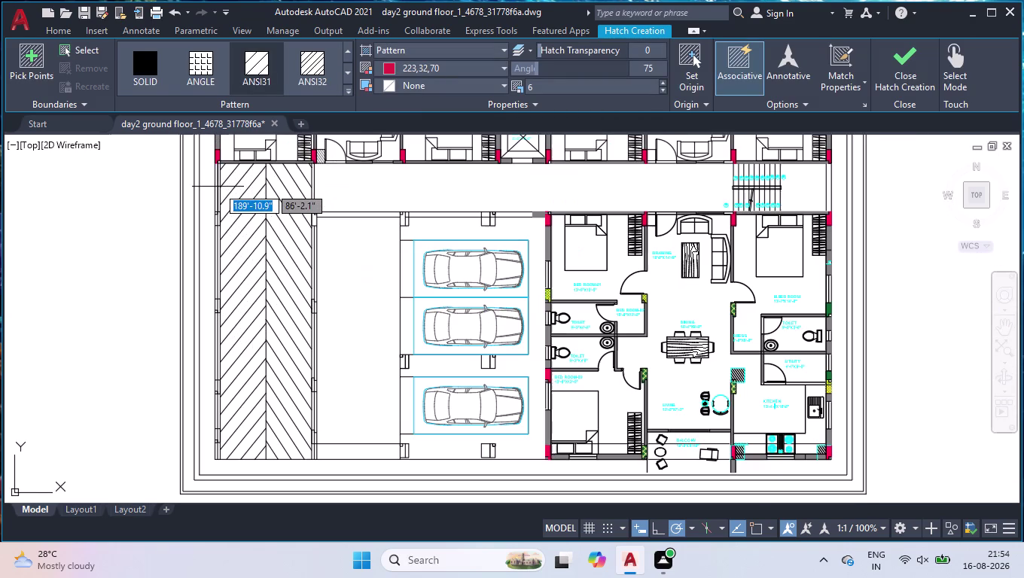
scroll(up, 3)
scroll(up, 3)
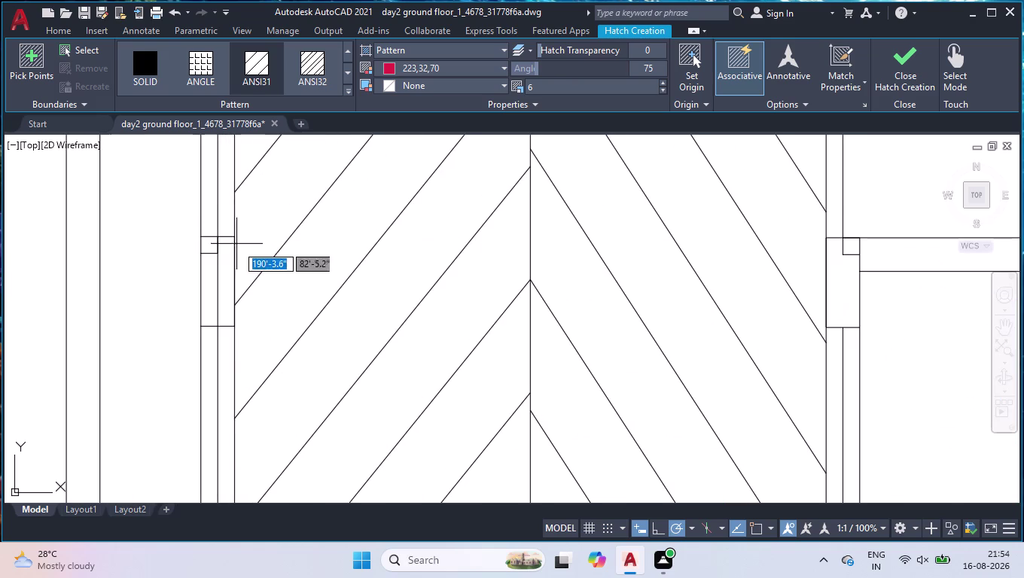
click(155, 76)
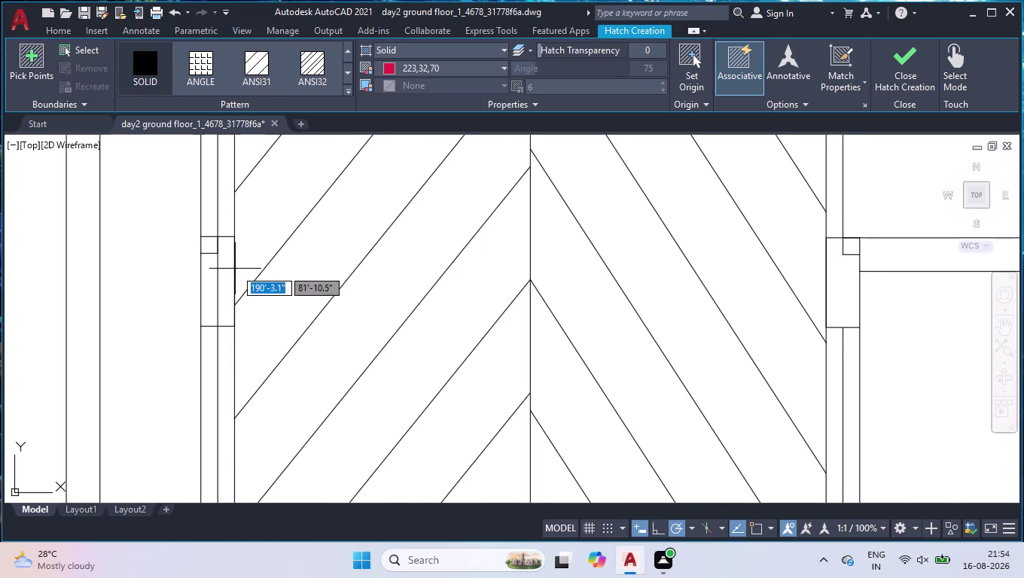
Fill the first wall openings beside the driveway with solid red.
click(228, 272)
click(209, 281)
scroll(down, 3)
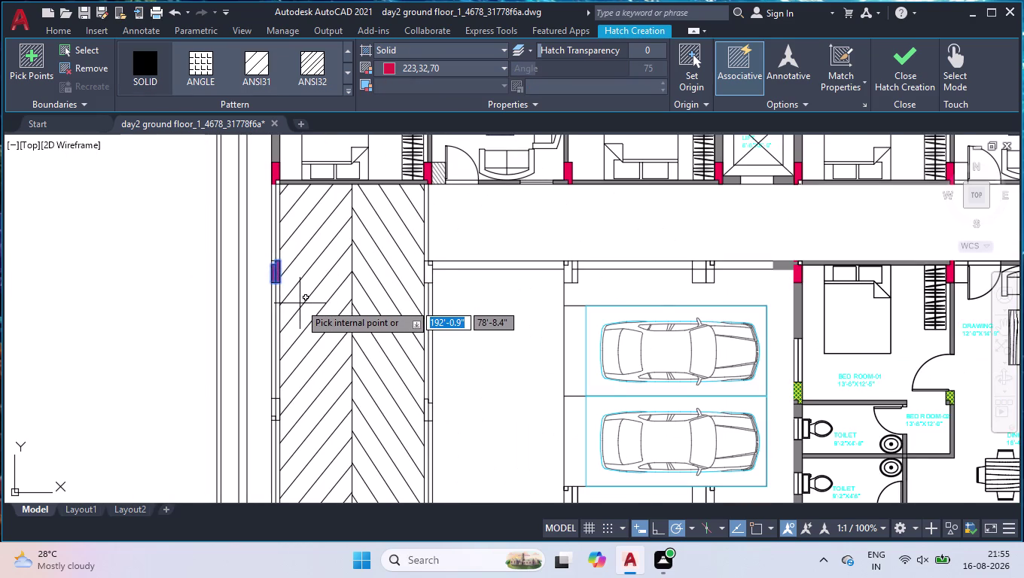
scroll(down, 3)
scroll(up, 3)
scroll(up, 3)
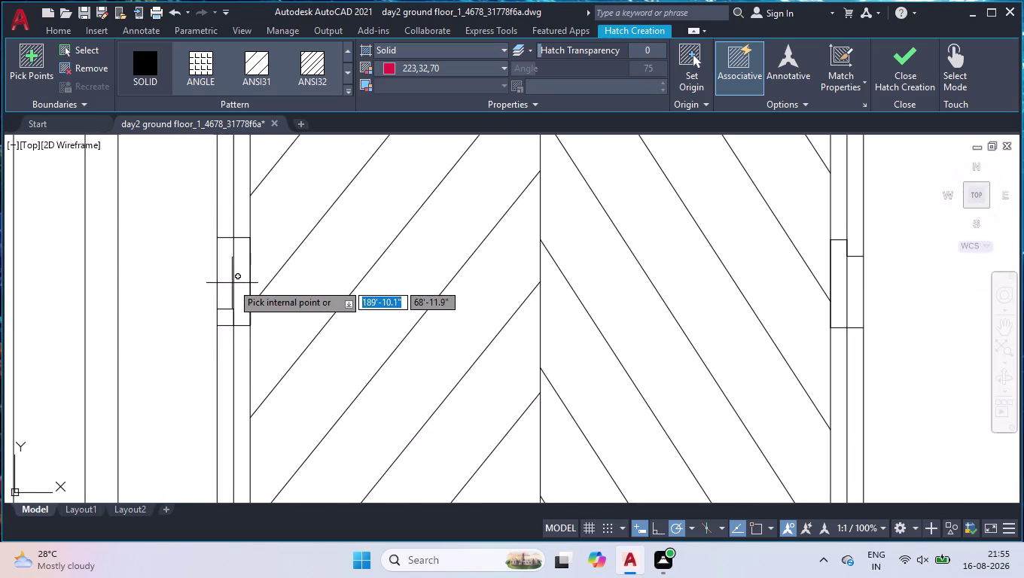
click(229, 280)
click(243, 278)
scroll(down, 3)
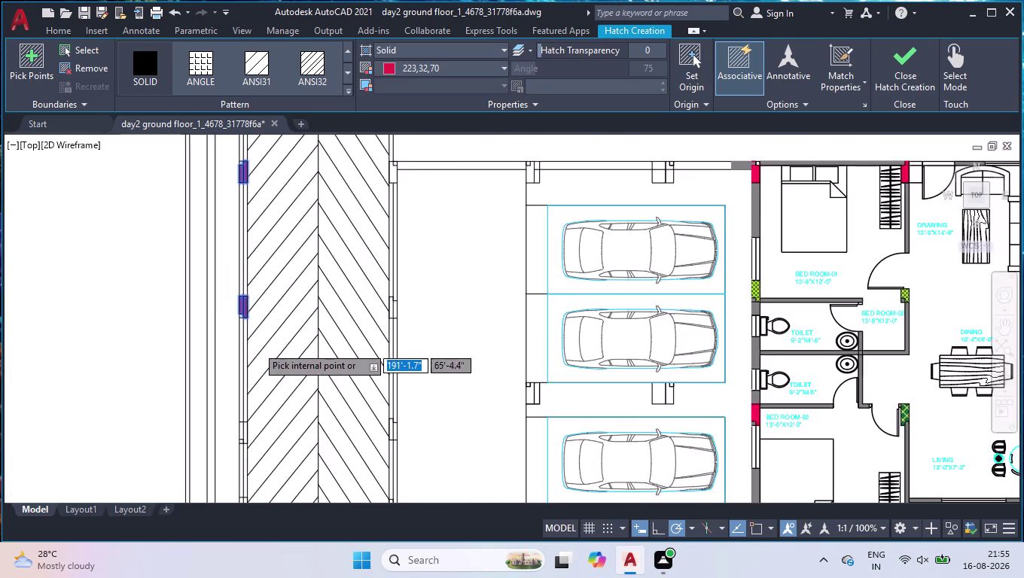
scroll(up, 3)
Fill the lower-left opening and the openings further along the driveway's left edge.
click(254, 427)
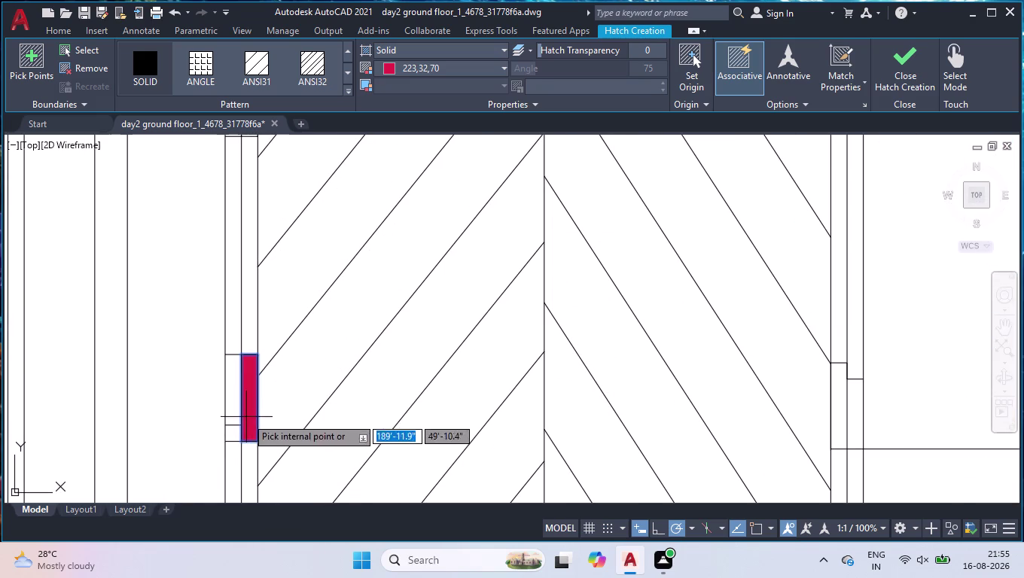
click(235, 407)
scroll(down, 3)
scroll(up, 3)
scroll(up, 3)
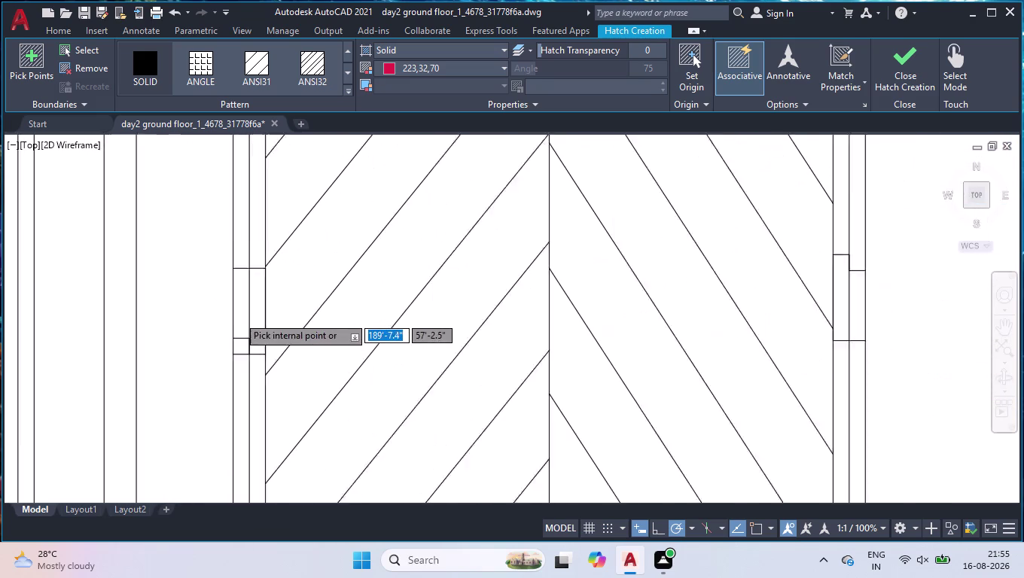
scroll(up, 3)
click(238, 318)
click(285, 324)
scroll(down, 3)
scroll(down, 3)
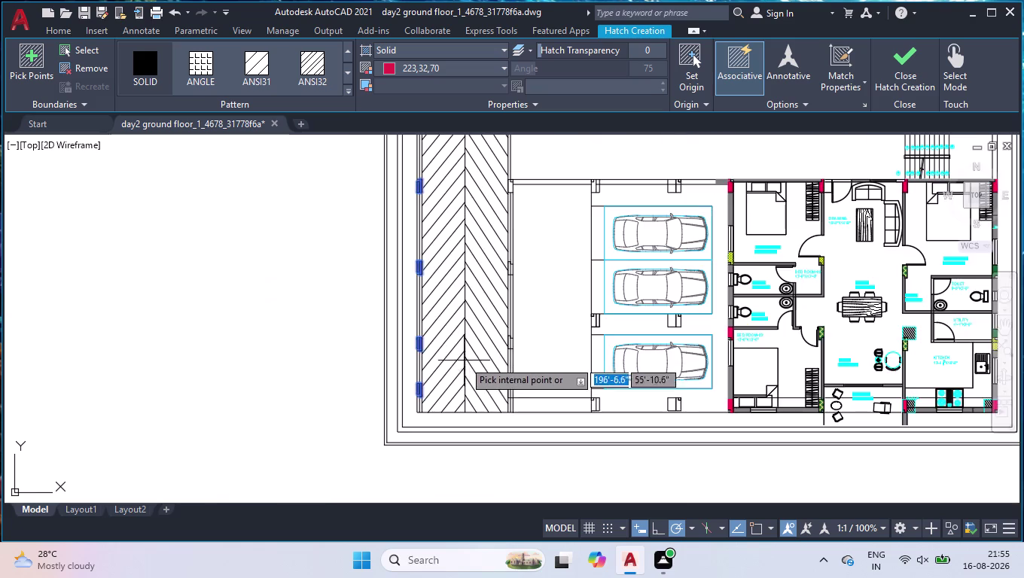
scroll(up, 3)
Fill the openings on the driveway's right edge, including their adjoining sections.
click(556, 418)
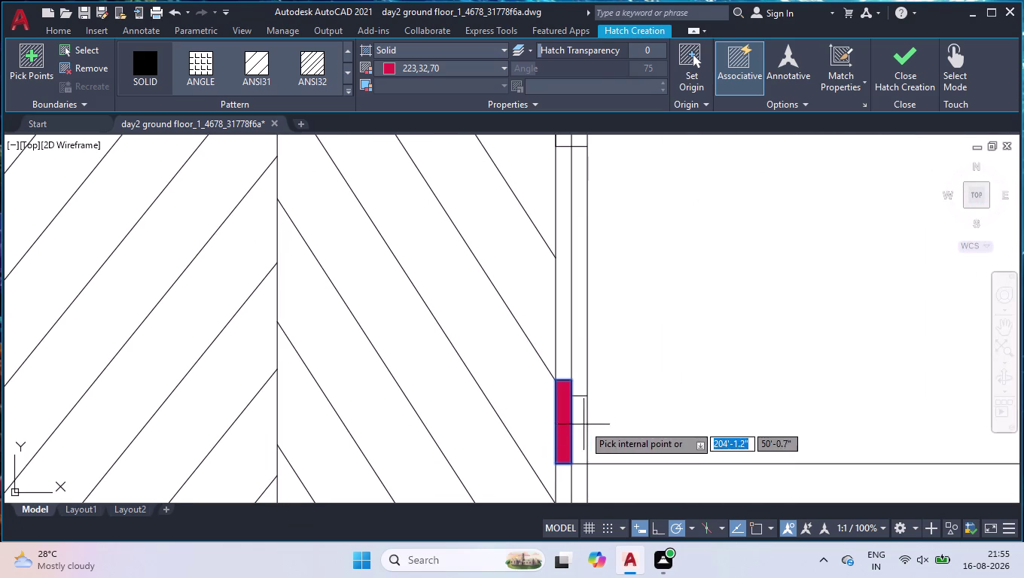
click(584, 425)
scroll(down, 3)
scroll(up, 3)
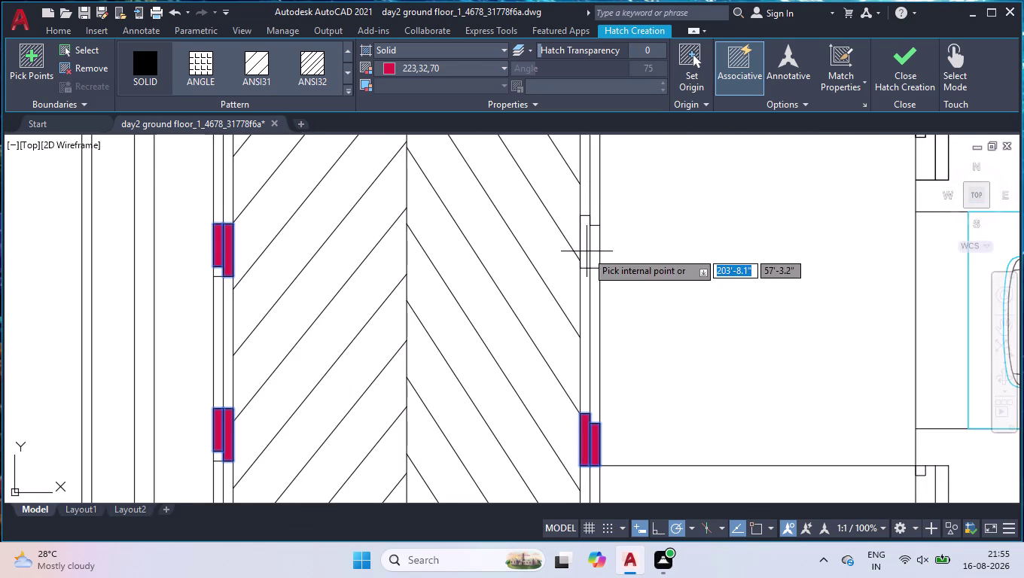
click(587, 252)
click(596, 250)
scroll(down, 3)
scroll(down, 3)
scroll(up, 3)
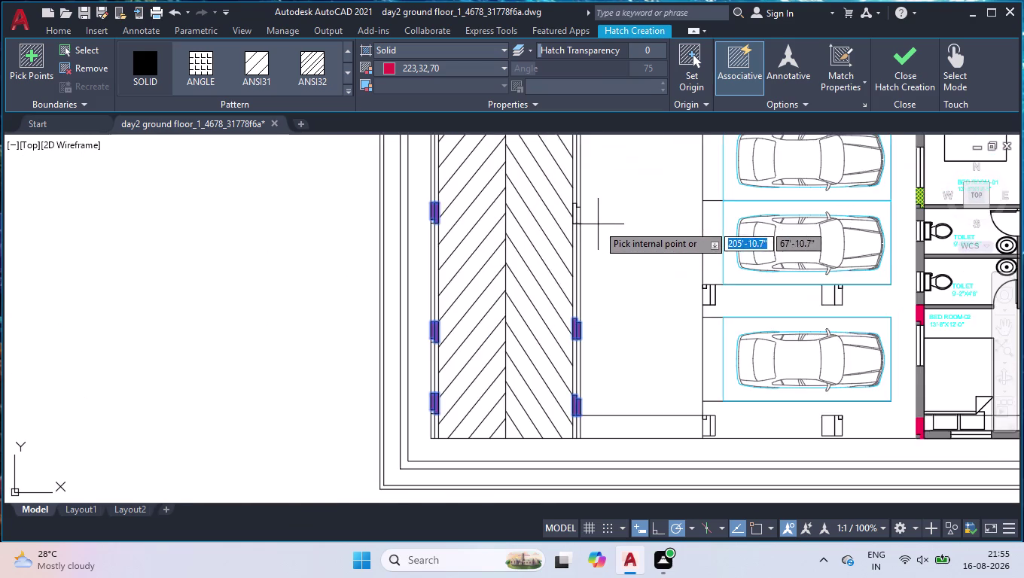
scroll(up, 3)
Fill the remaining upper-right openings, ending at the top-right one, and complete the red solid hatch.
click(540, 226)
click(563, 227)
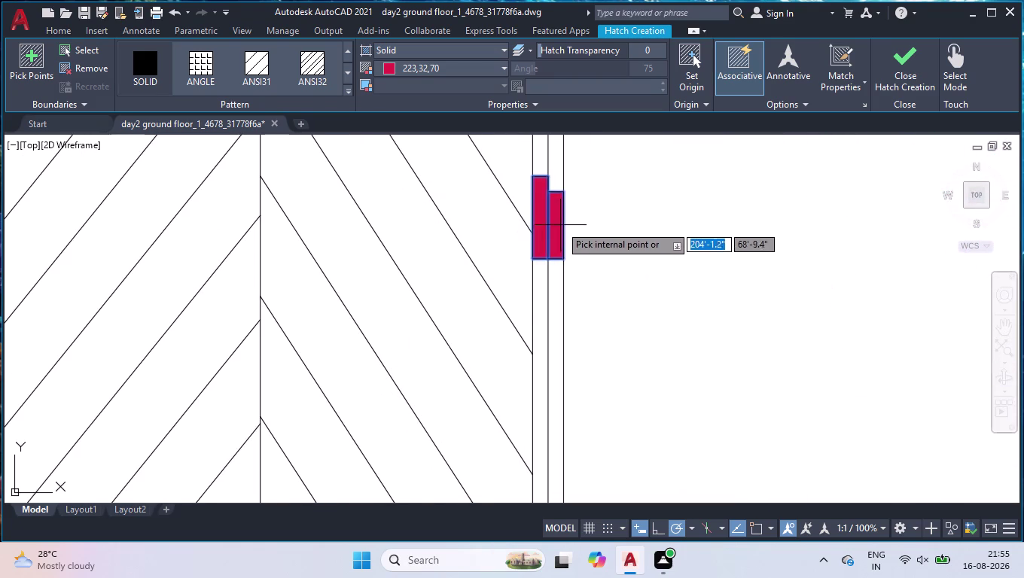
scroll(down, 3)
scroll(down, 3)
scroll(up, 3)
scroll(up, 3)
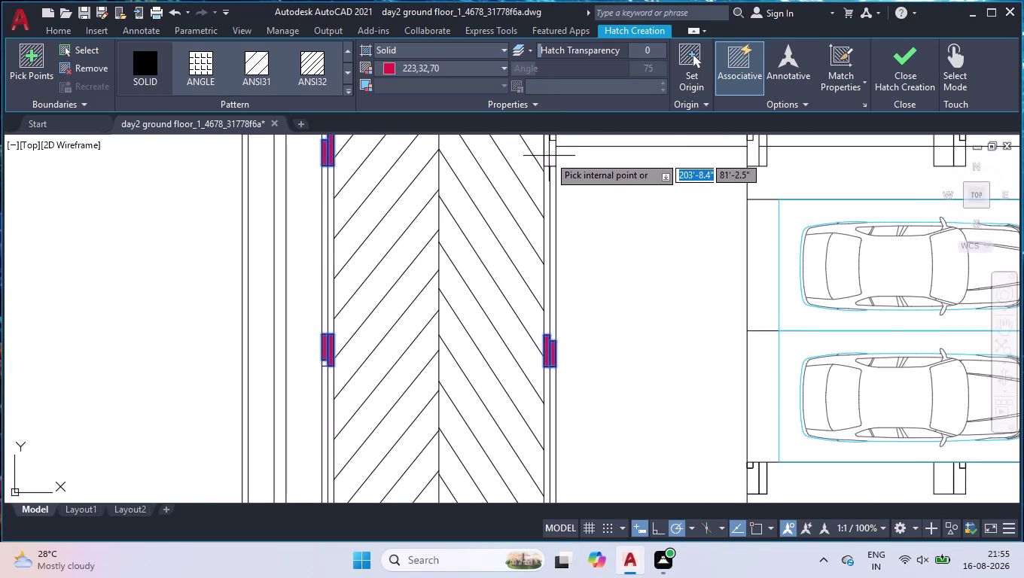
scroll(down, 3)
scroll(up, 3)
scroll(up, 3)
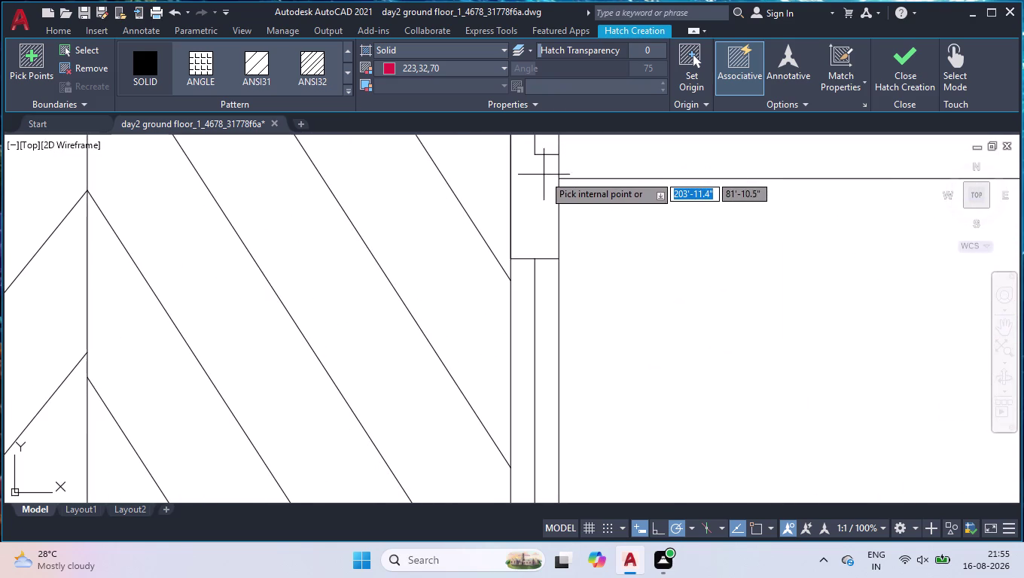
scroll(down, 3)
click(535, 182)
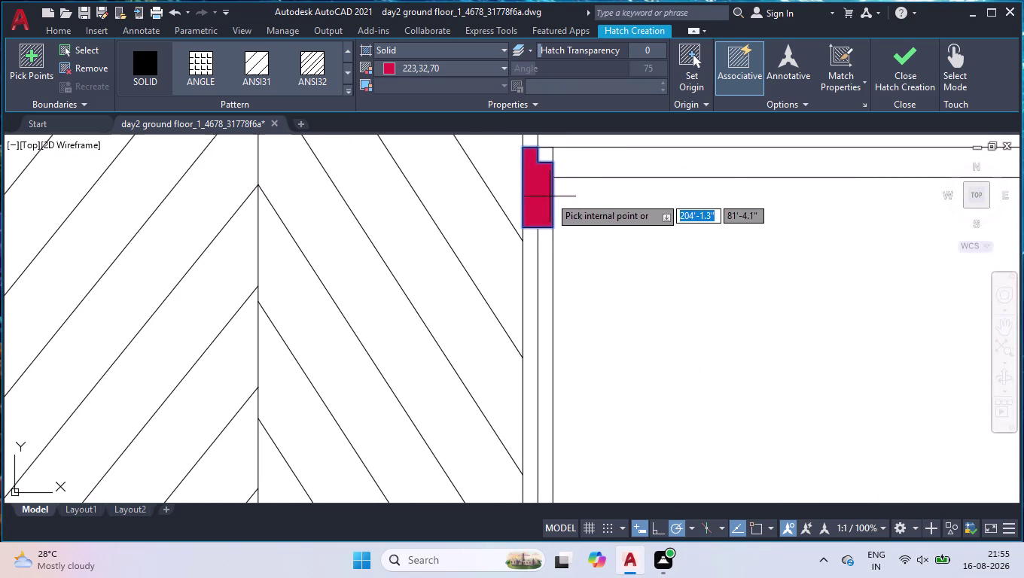
key(Return)
click(151, 87)
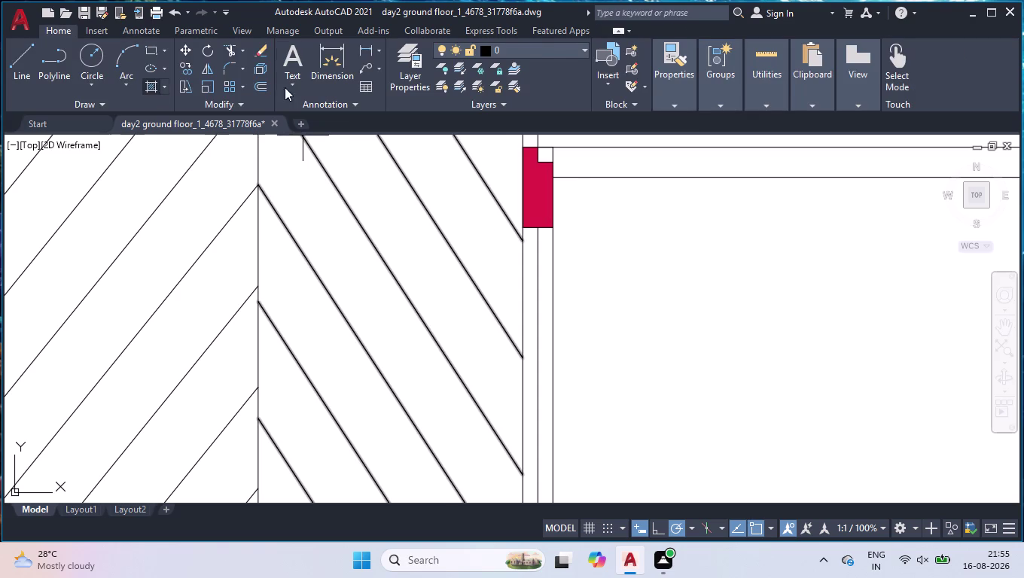
Fill the top corner square, top driveway strip and square beside the red opening with grey.
click(398, 70)
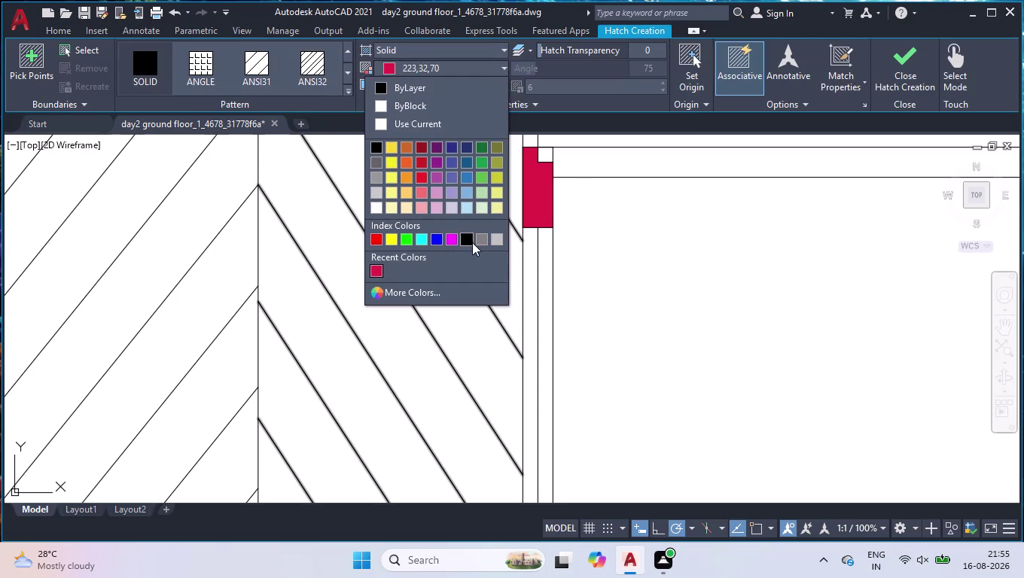
click(477, 243)
click(544, 156)
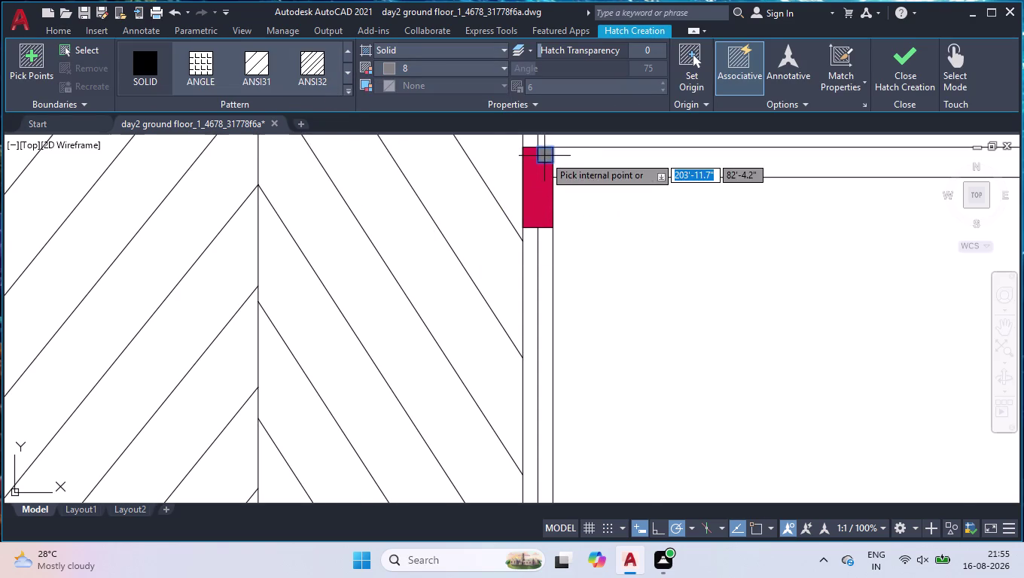
scroll(down, 3)
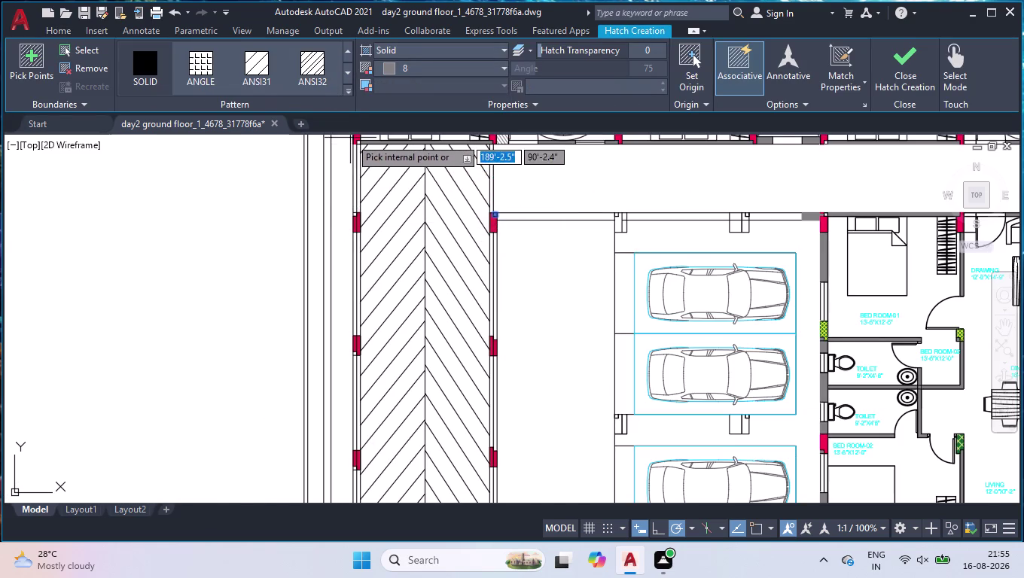
scroll(up, 3)
scroll(up, 3)
click(379, 164)
scroll(down, 3)
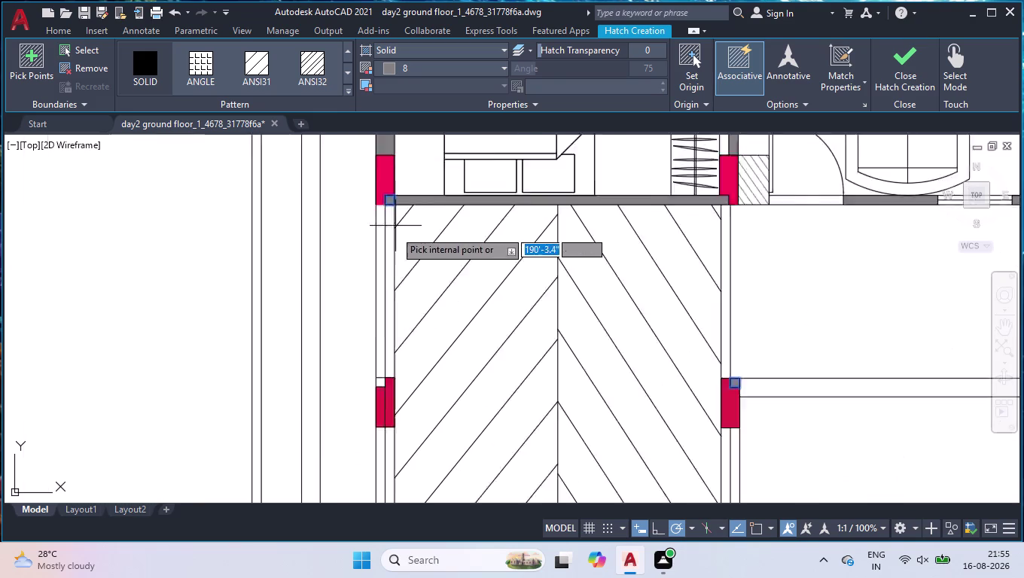
scroll(up, 3)
click(344, 269)
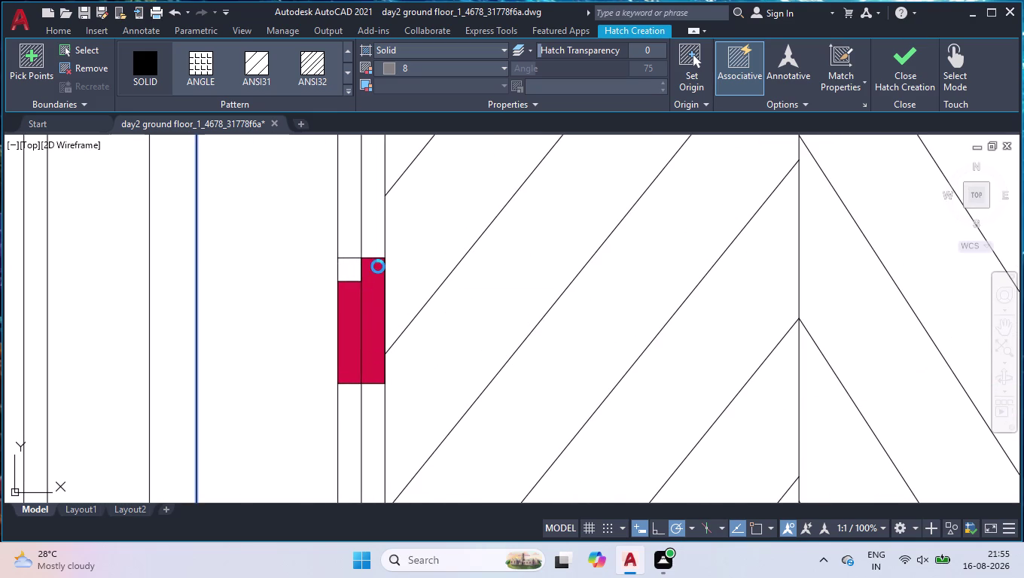
key(space)
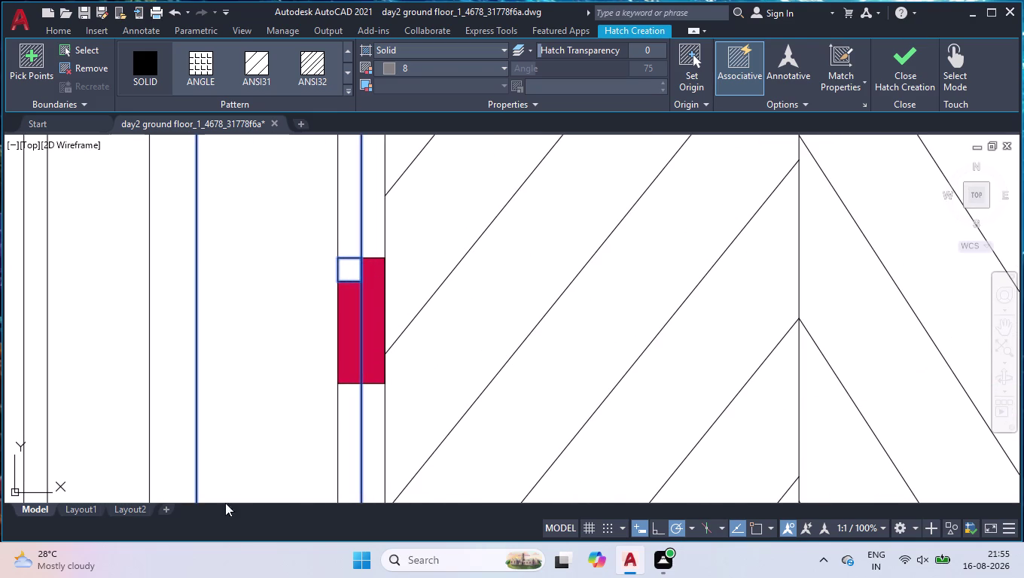
Delete a stray selected object and begin a new solid hatch.
click(307, 247)
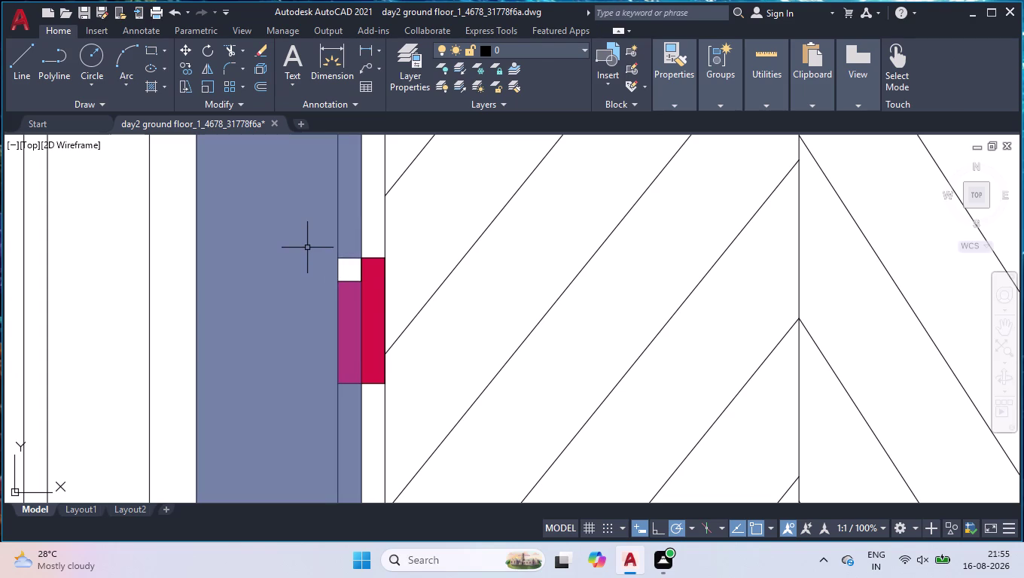
key(Delete)
scroll(down, 3)
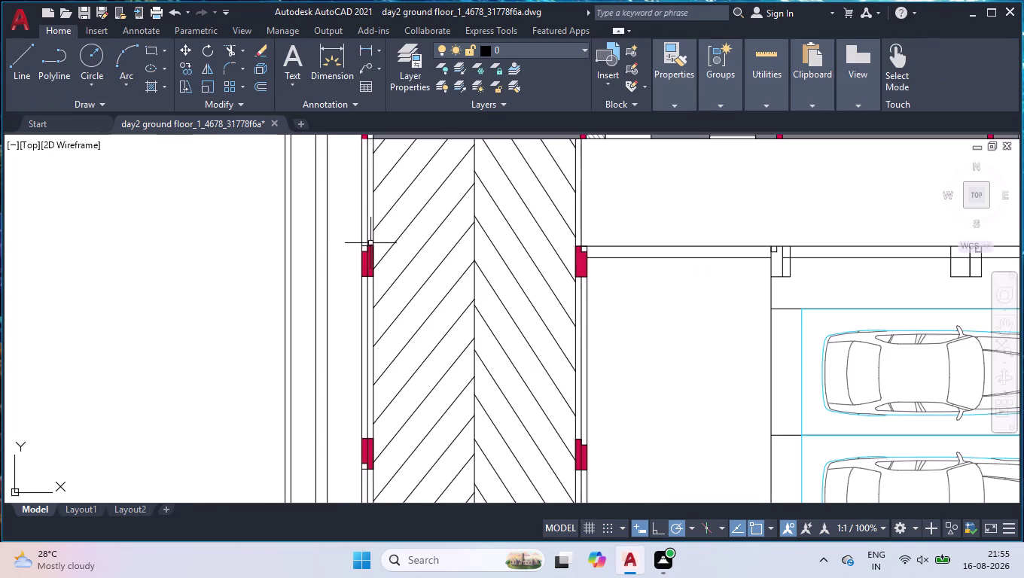
scroll(down, 3)
scroll(up, 3)
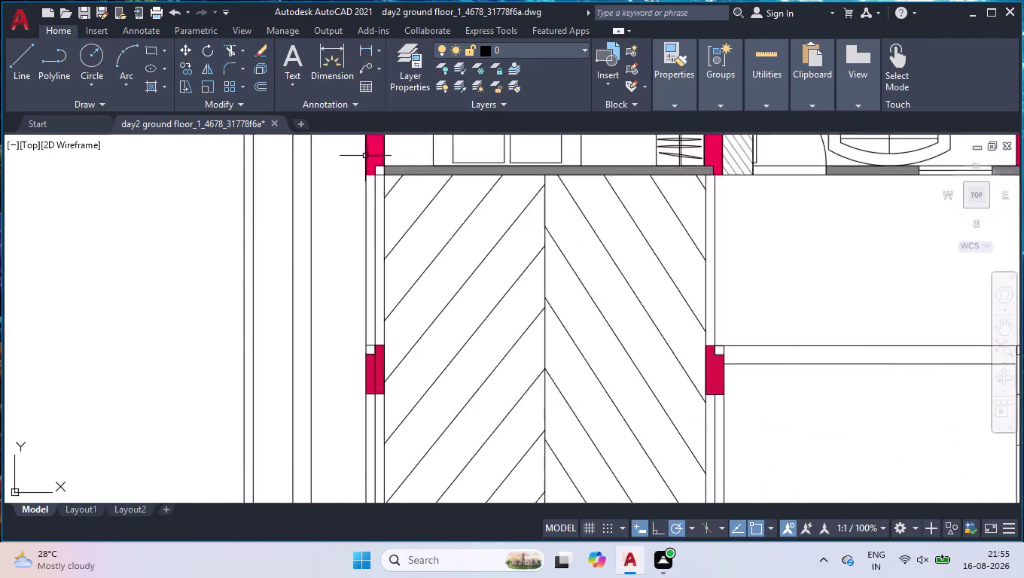
scroll(up, 3)
click(150, 90)
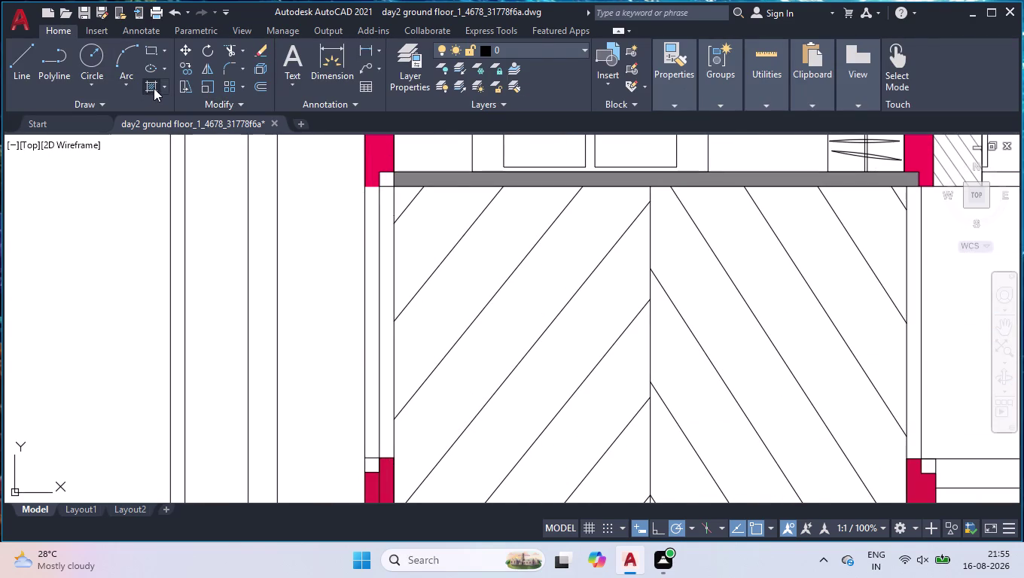
click(382, 178)
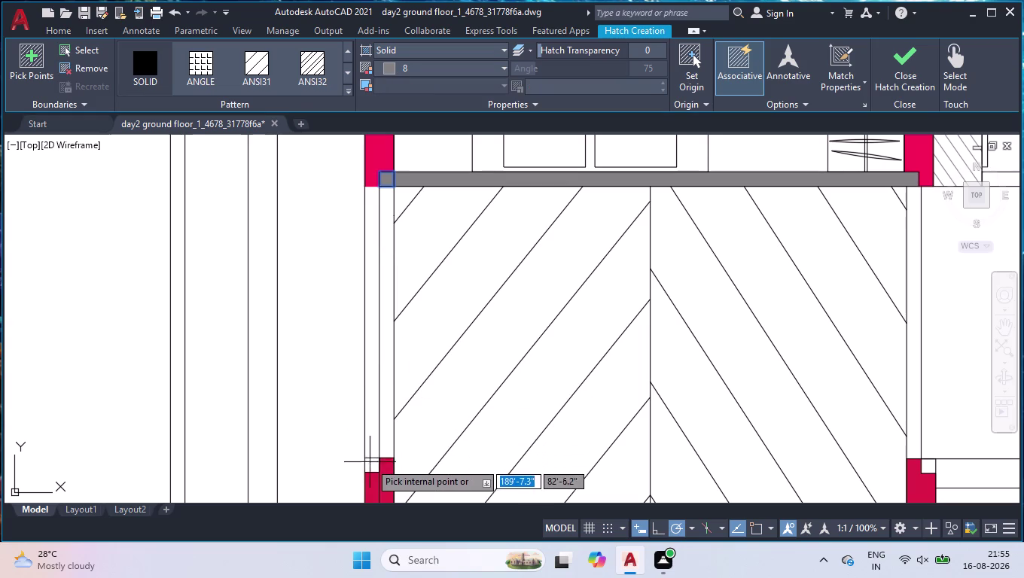
Fill the small lower-left and lower-right squares with grey.
click(370, 465)
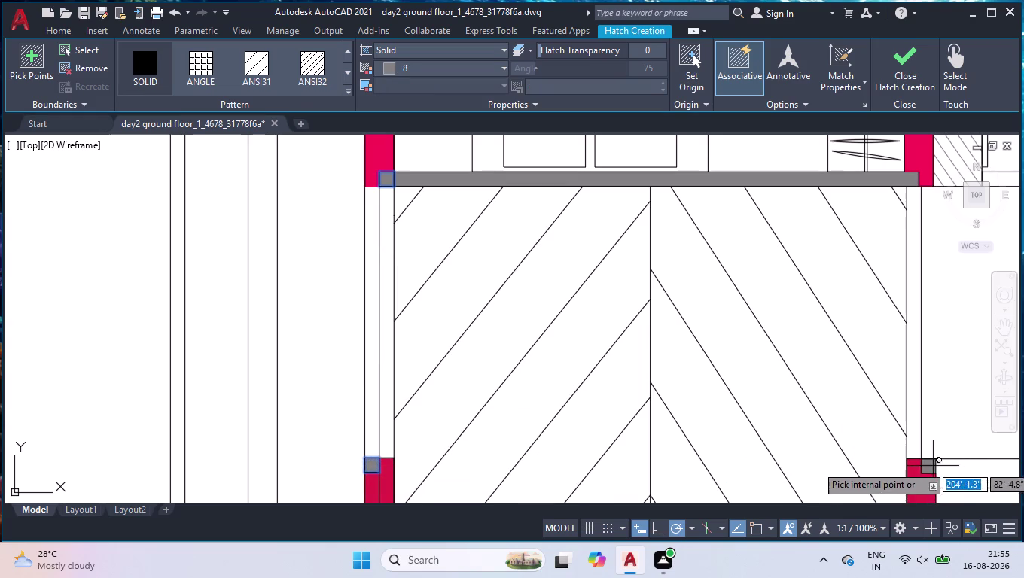
click(932, 464)
scroll(down, 3)
scroll(down, 3)
scroll(up, 3)
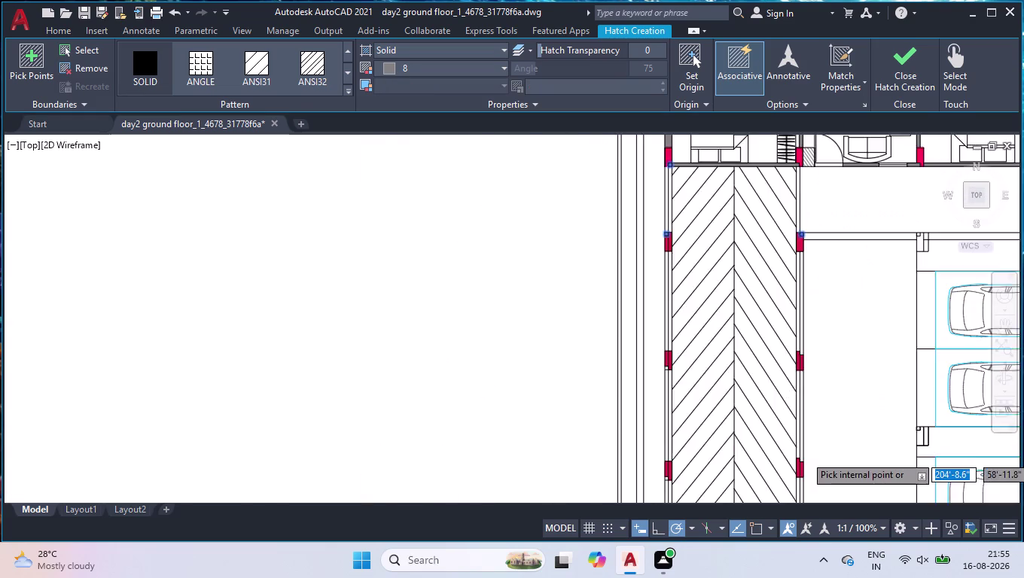
scroll(up, 3)
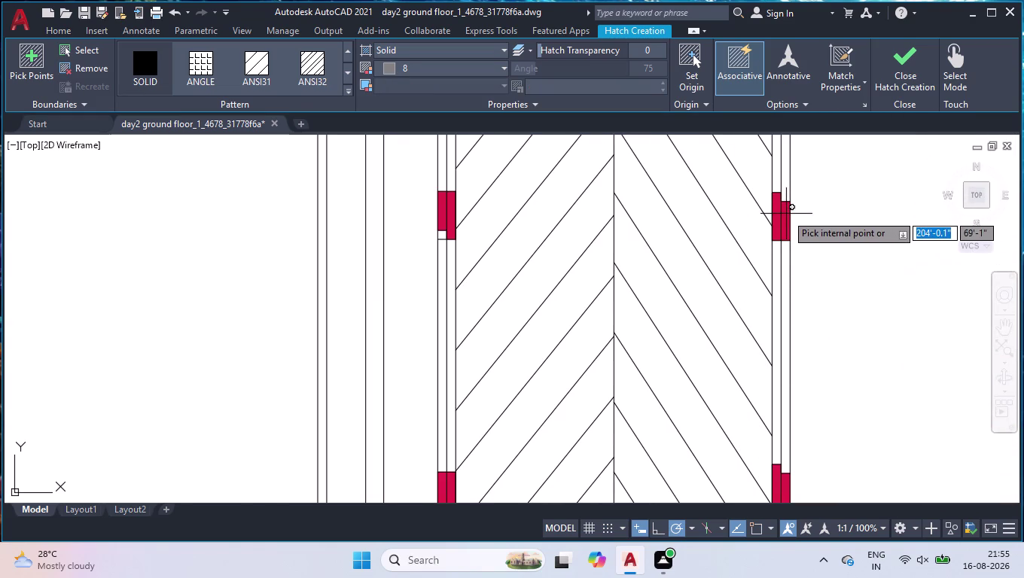
scroll(up, 3)
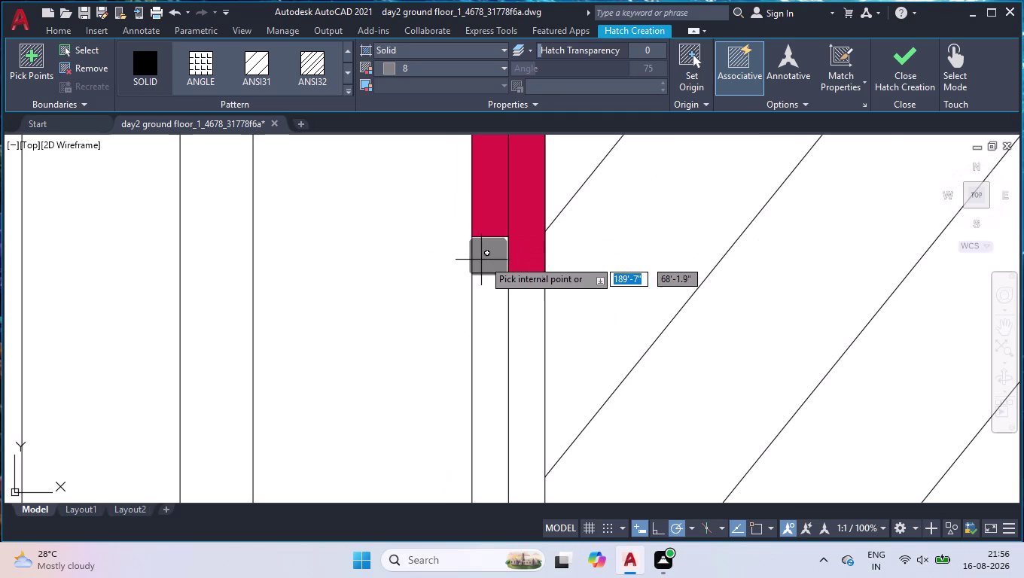
Add the squares below the red opening and the large adjacent area to the grey fill.
click(487, 261)
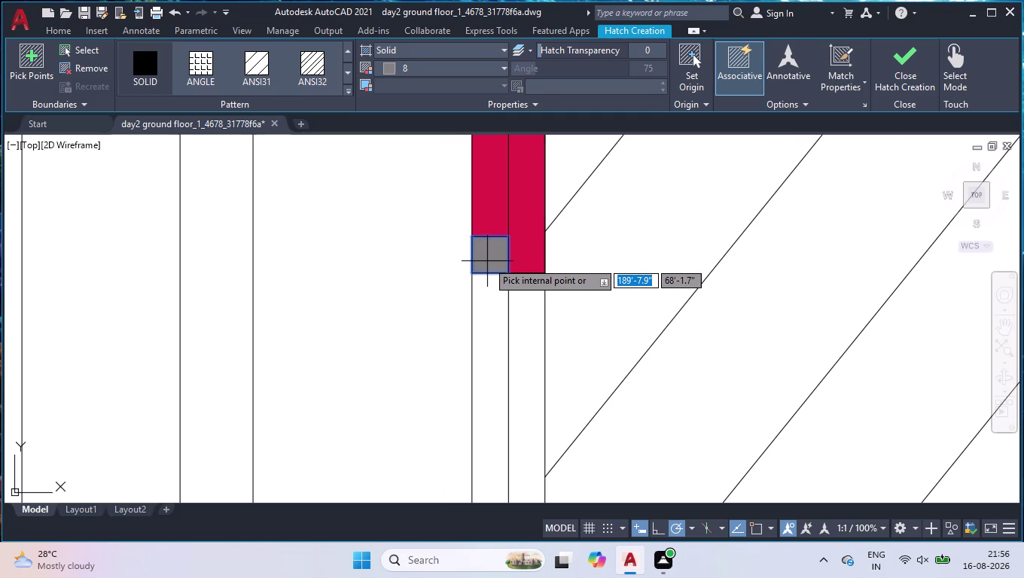
scroll(down, 3)
scroll(down, 3)
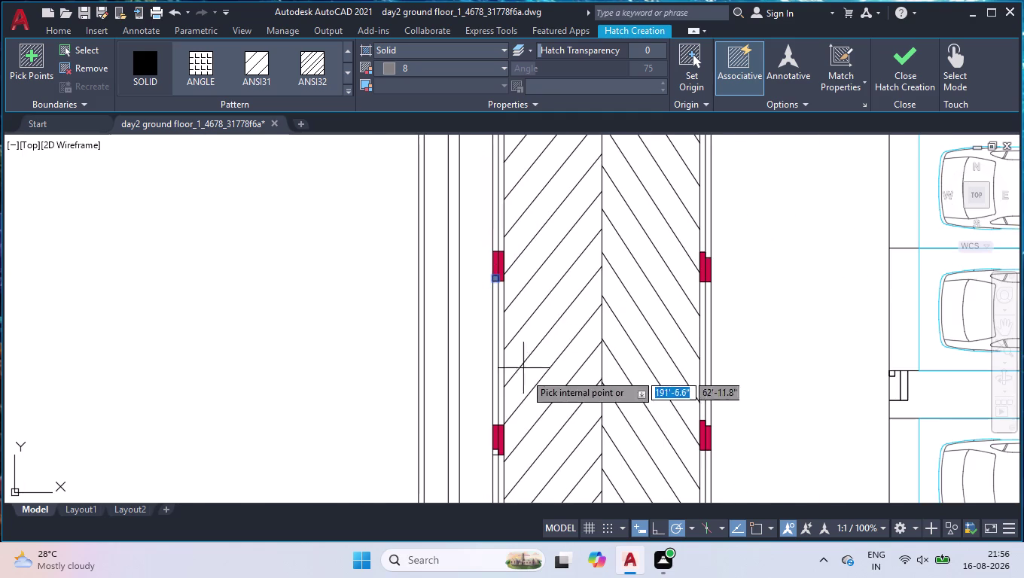
scroll(up, 3)
click(403, 440)
scroll(down, 3)
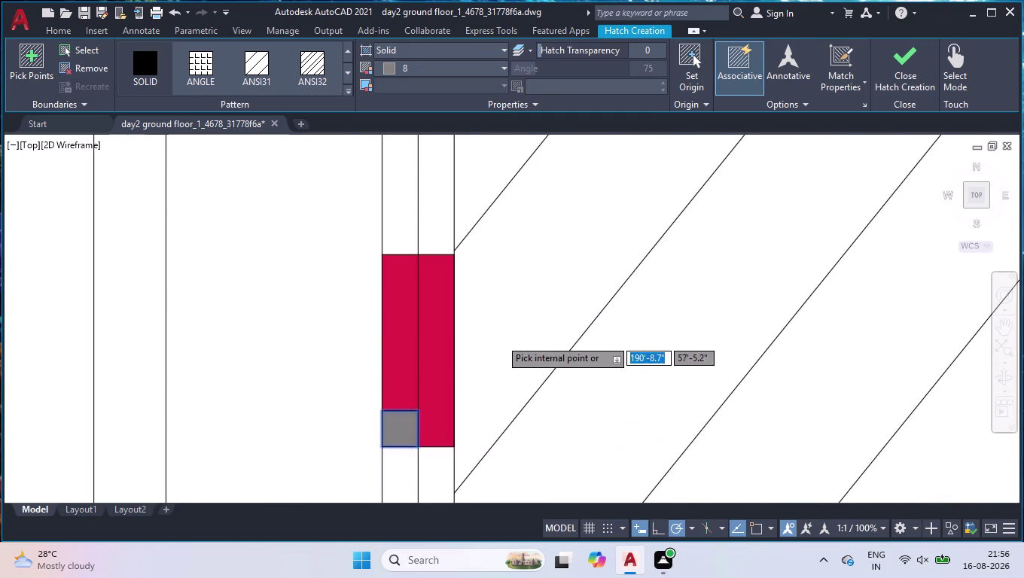
scroll(down, 3)
scroll(up, 3)
click(470, 410)
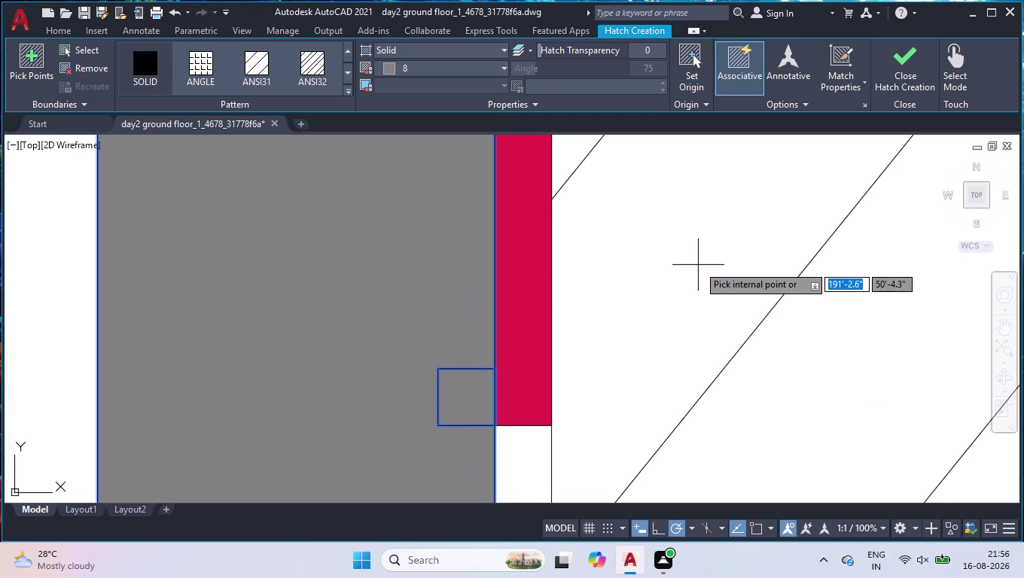
key(space)
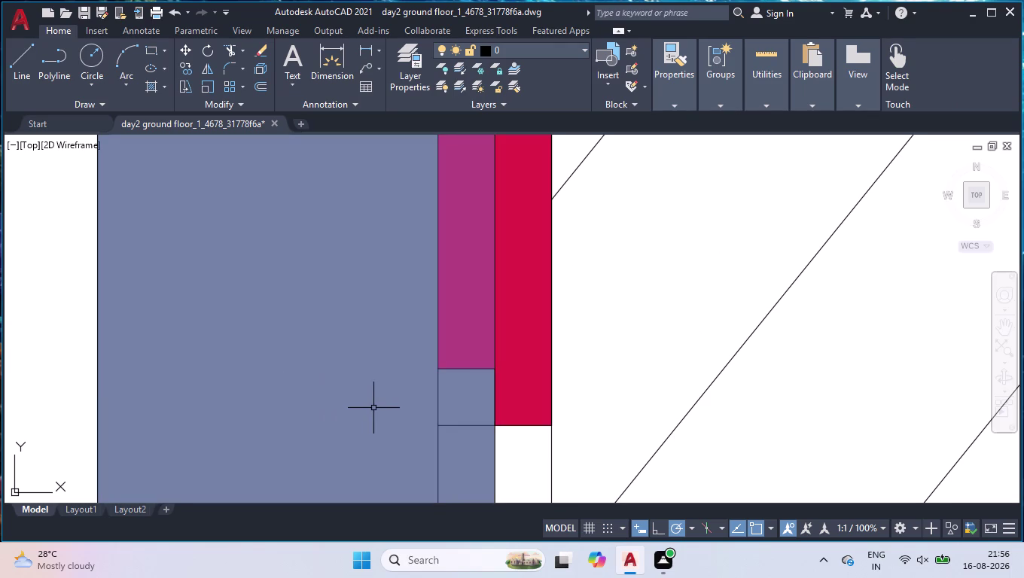
Trim a segment, then undo that trim and exit TRIM.
text(tr)
key(Return)
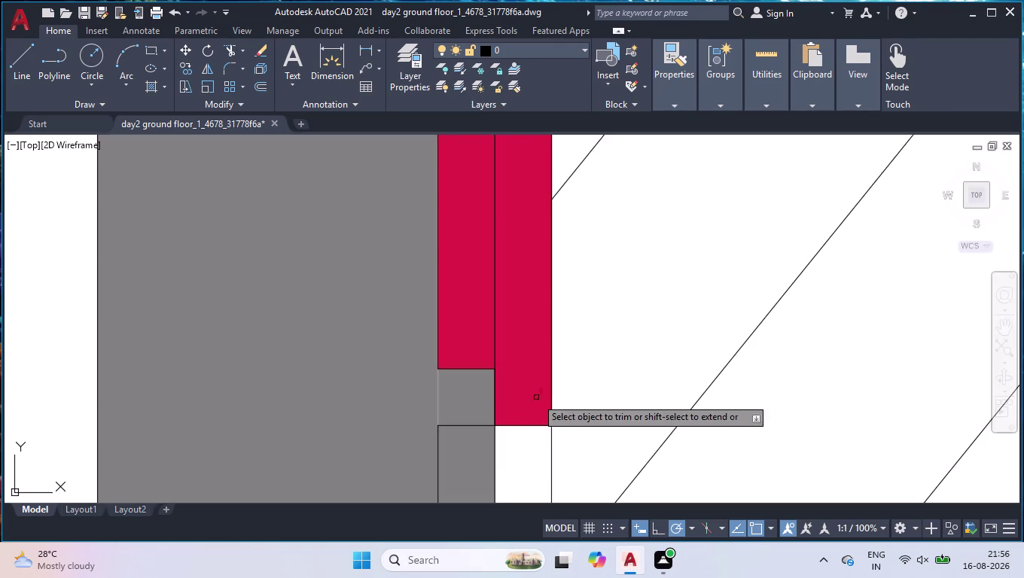
click(202, 329)
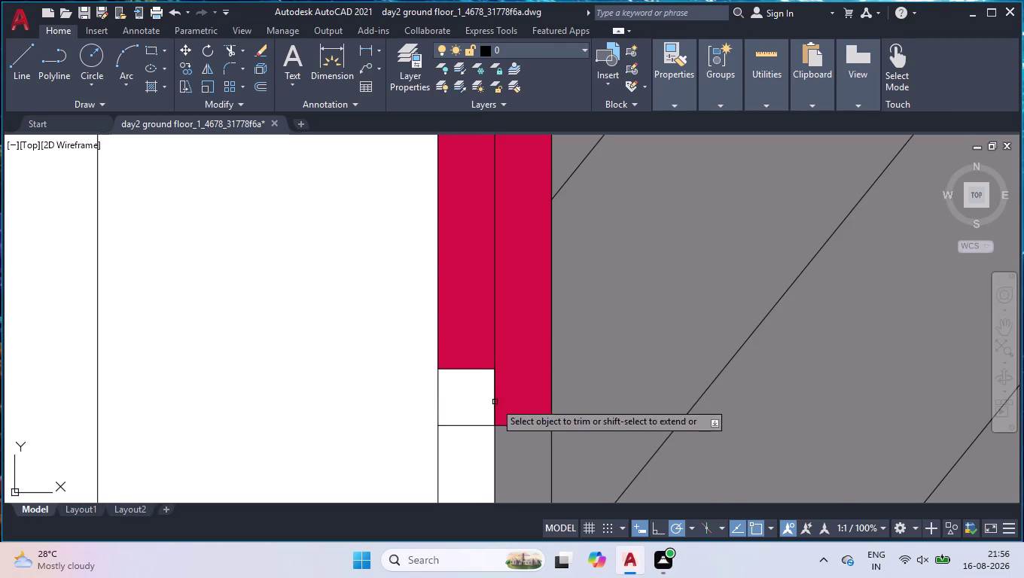
scroll(down, 3)
scroll(down, 3)
scroll(down, 3)
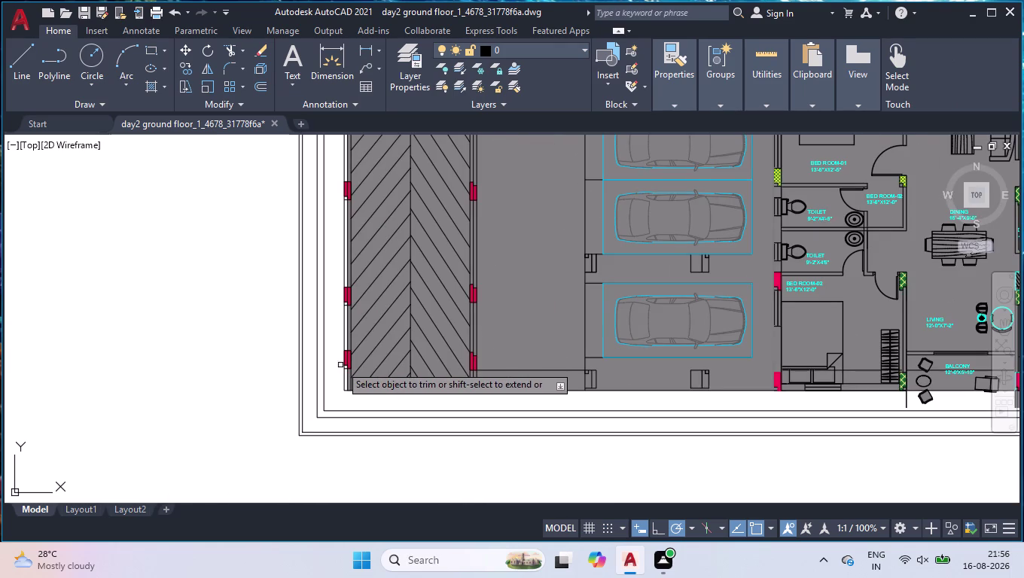
key(space)
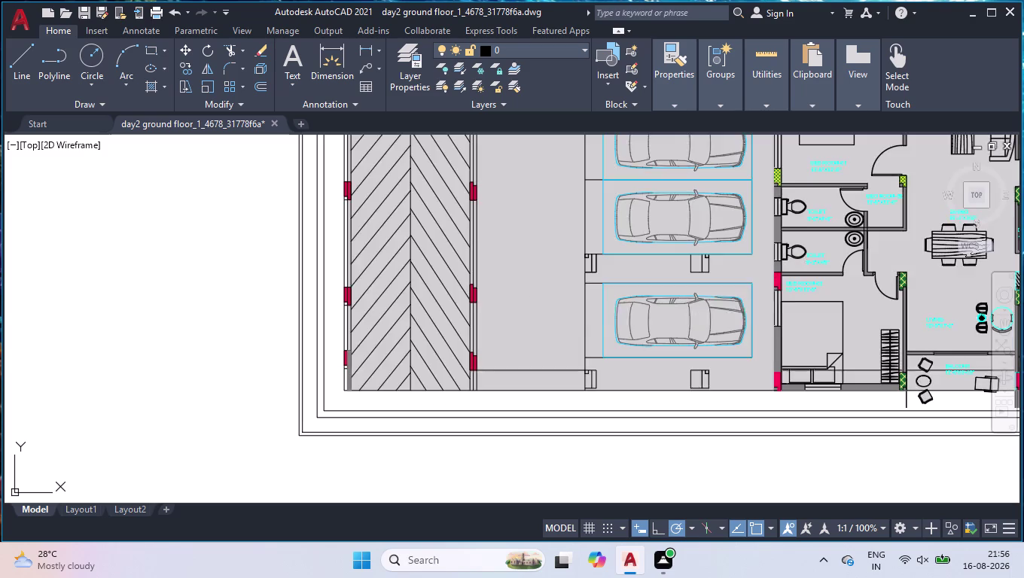
key(space)
key(space)
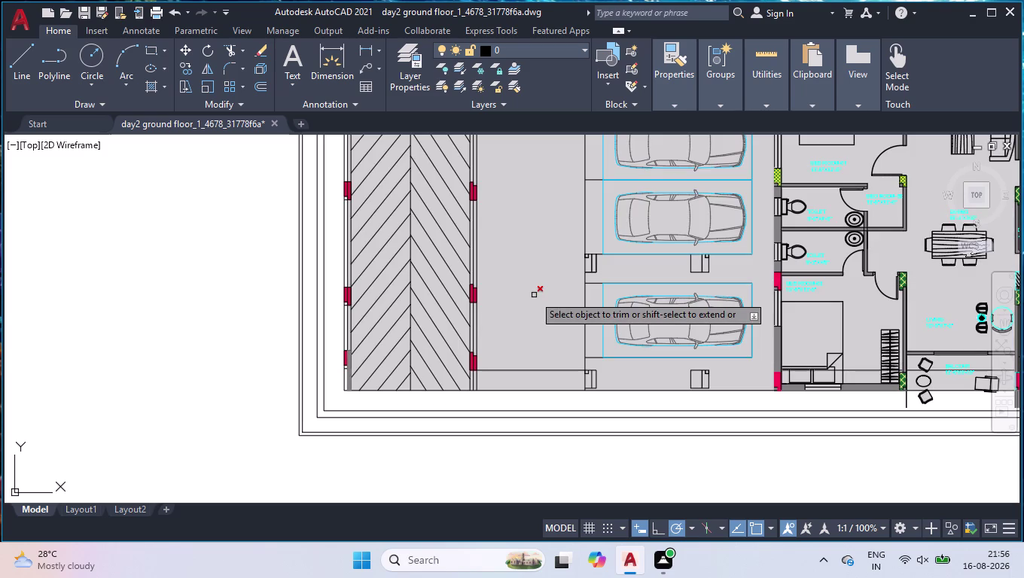
key(u)
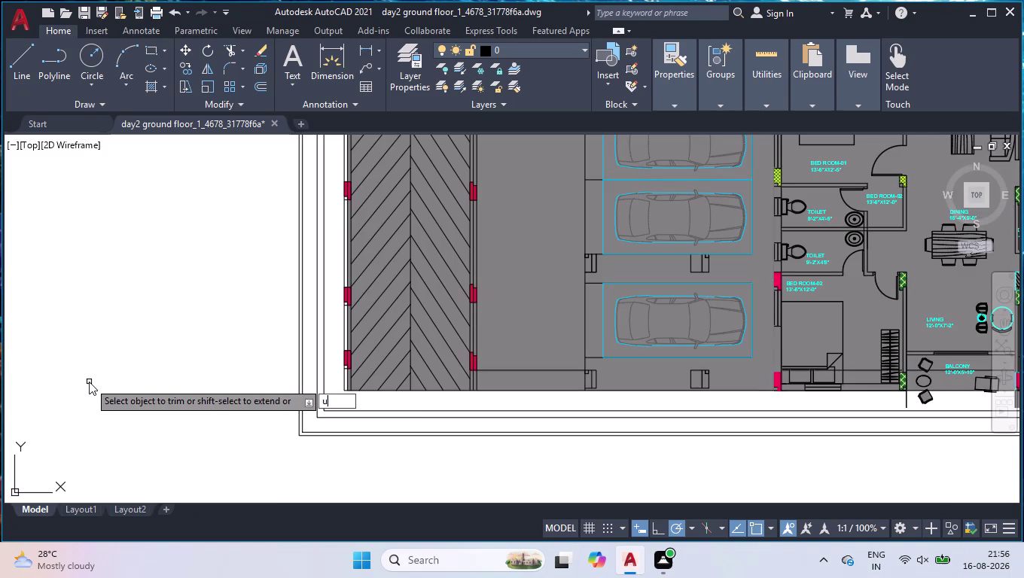
key(space)
key(space)
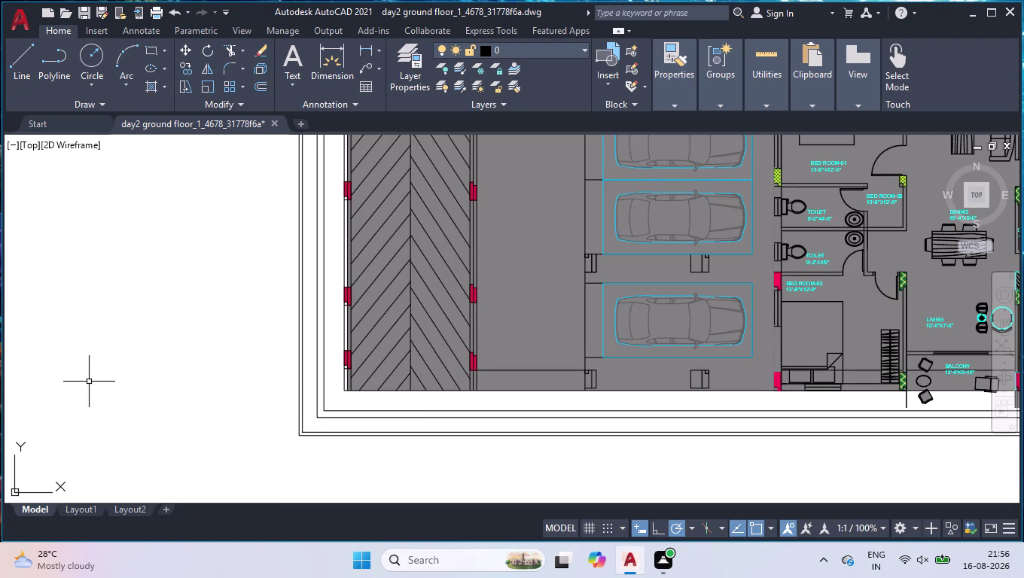
Undo three drawing changes to remove the stray grey fill.
key(u)
key(Return)
key(u)
key(Return)
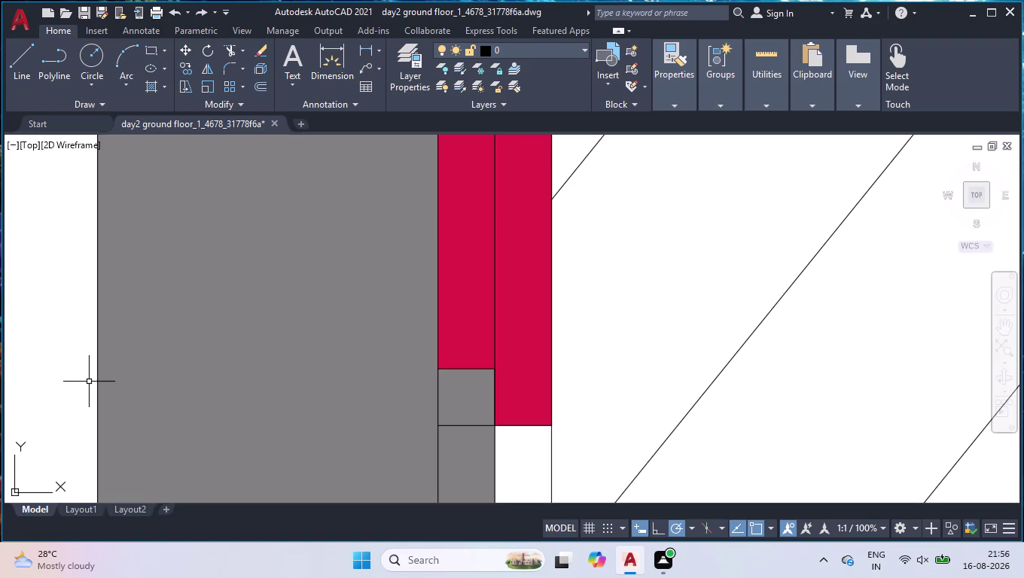
key(u)
key(Return)
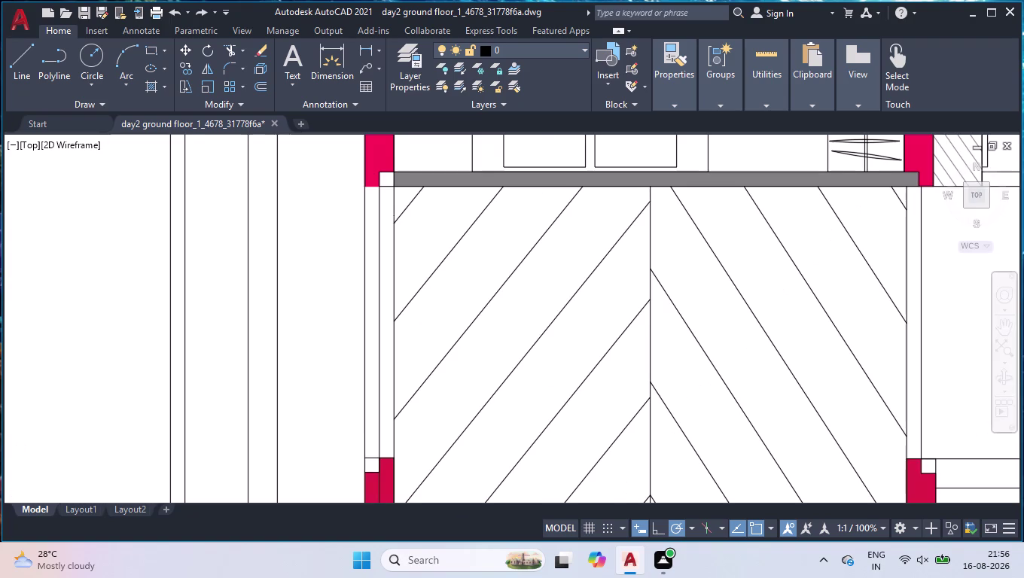
Pan across the plan and start the LINE command.
scroll(down, 3)
scroll(down, 3)
scroll(up, 3)
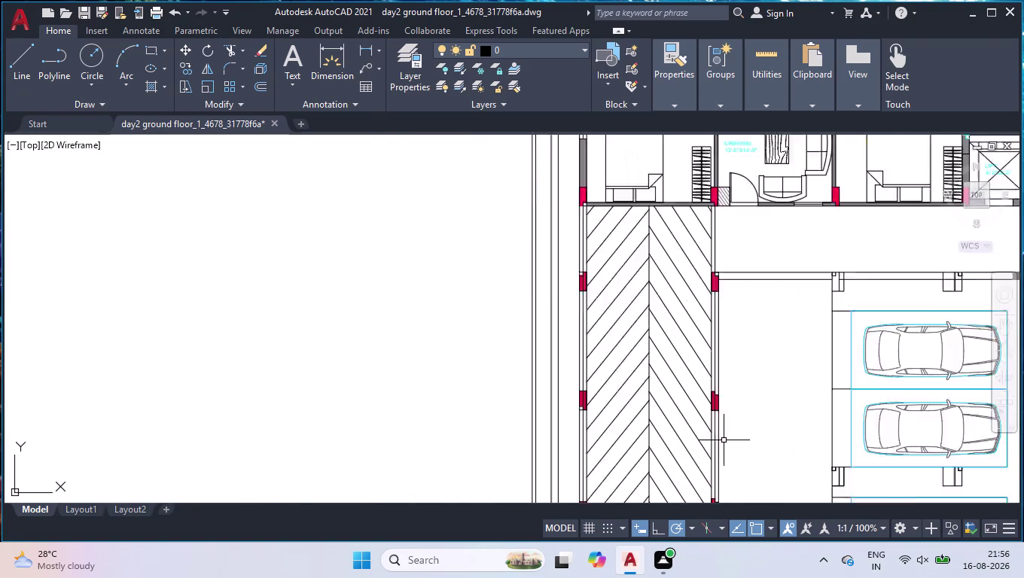
scroll(up, 3)
scroll(up, 3)
scroll(up, 3)
scroll(up, 3)
key(l)
key(Return)
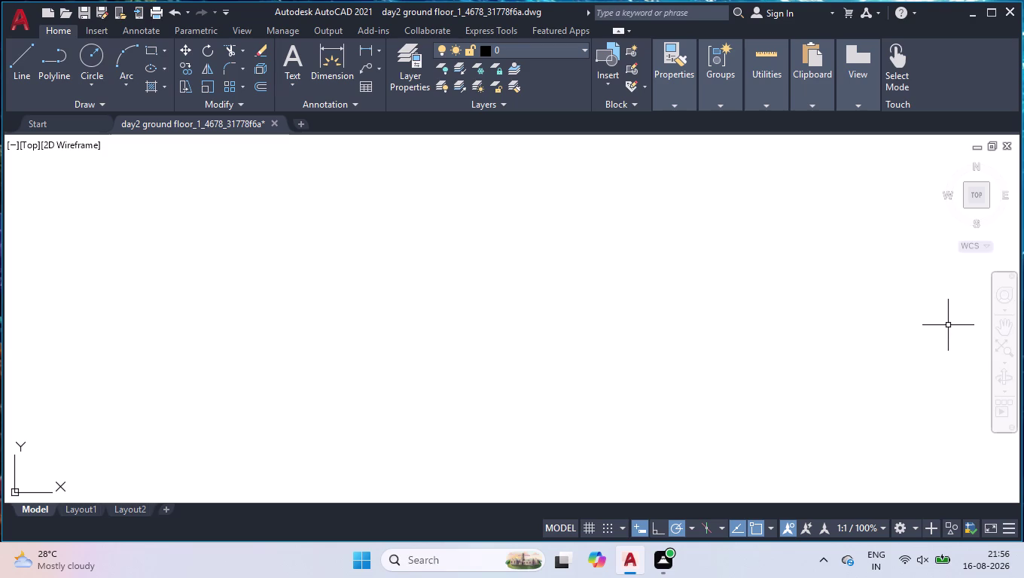
Draw a closing line from the red opening's corner to the wall edge.
scroll(down, 3)
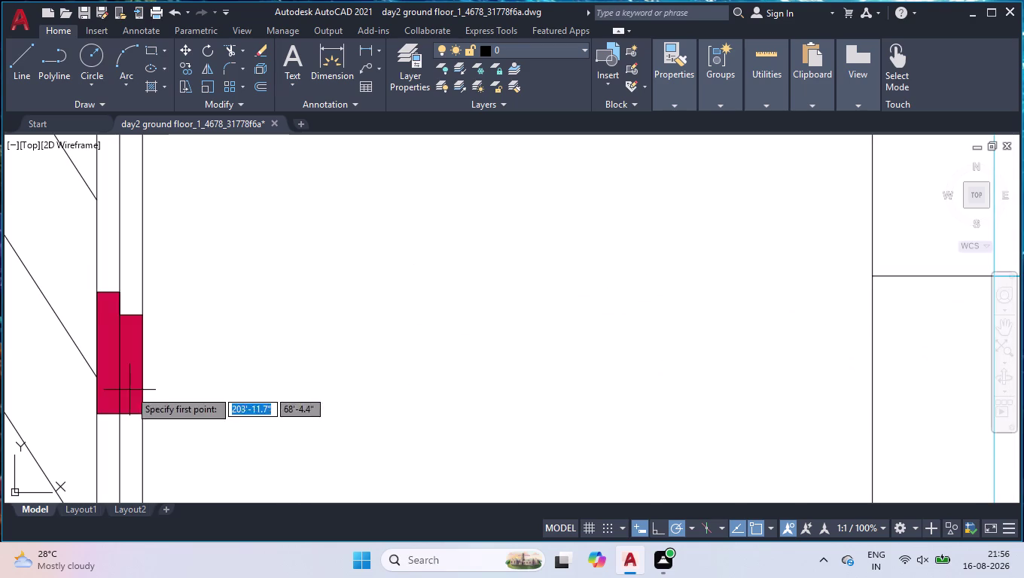
scroll(up, 3)
click(243, 373)
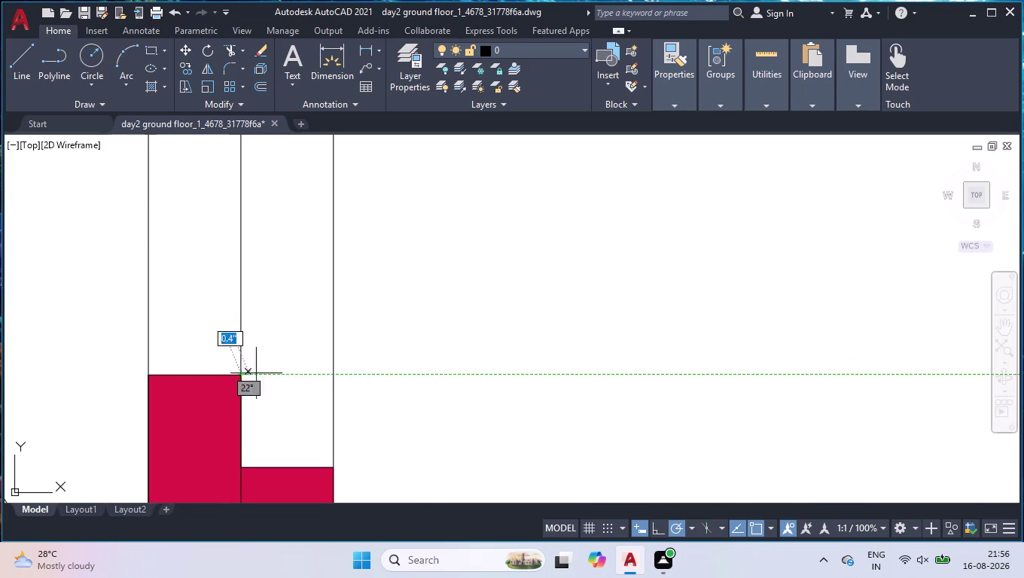
click(341, 379)
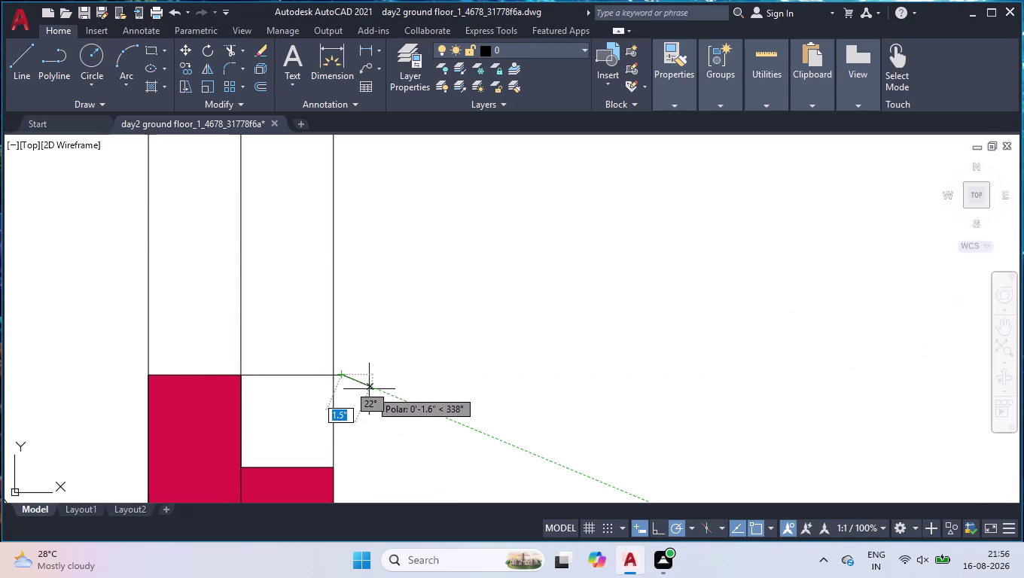
key(space)
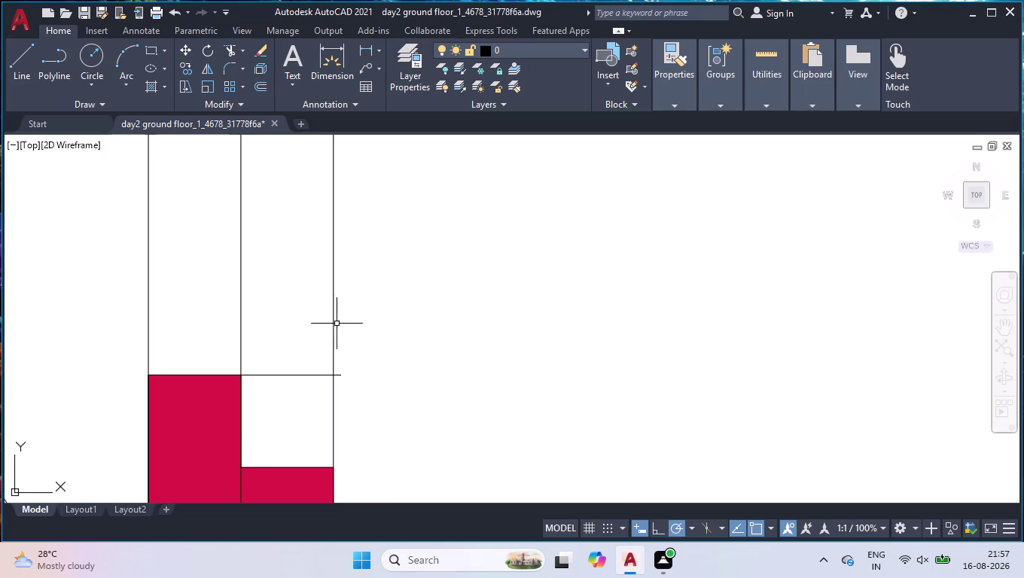
Trim away the two overhanging ends of the new closing line.
scroll(up, 3)
scroll(up, 3)
text(tr)
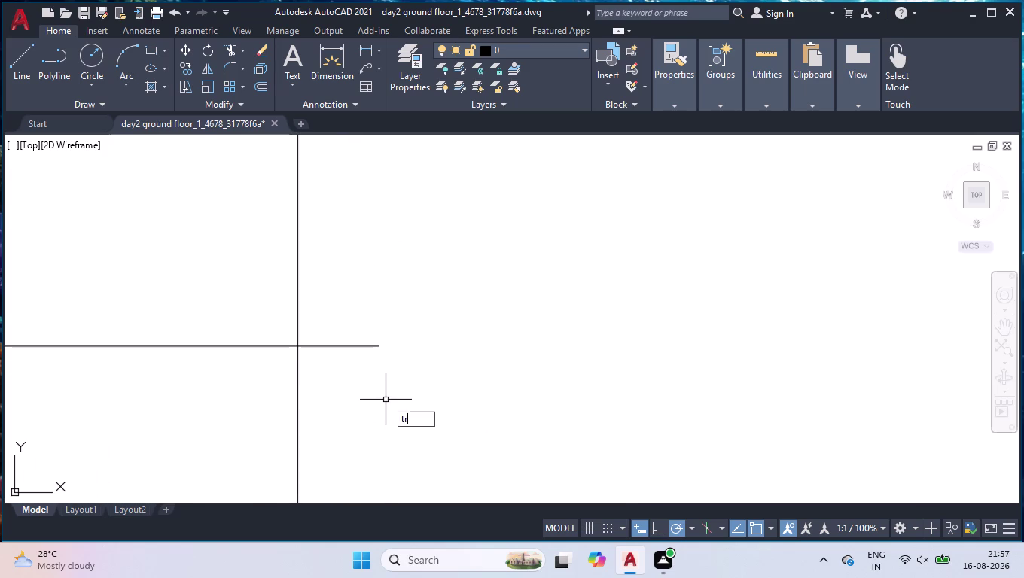
key(Return)
click(332, 294)
click(331, 415)
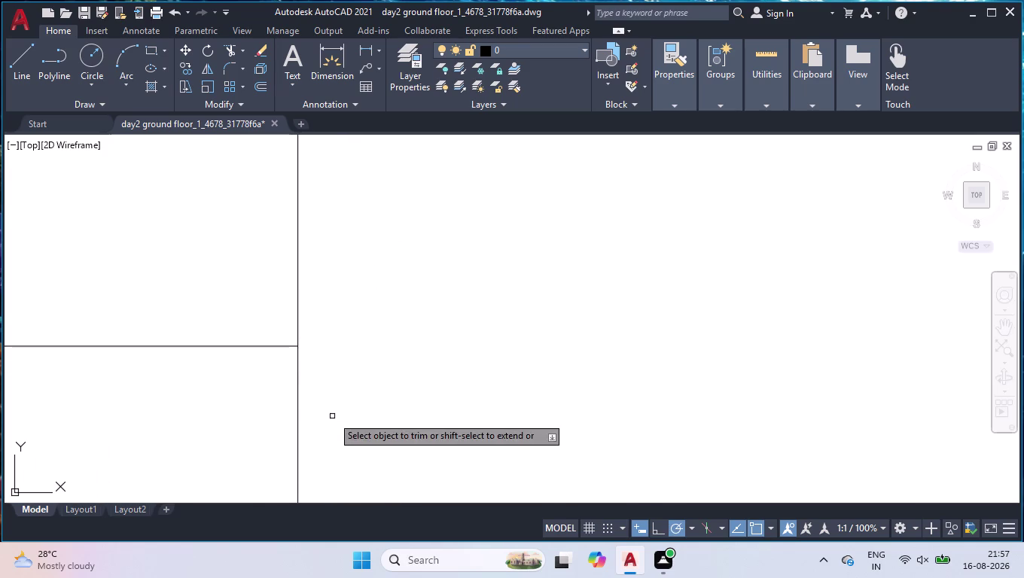
key(Return)
Draw a closing line from the opening's top corner to the wall's outer edge.
scroll(down, 3)
scroll(down, 3)
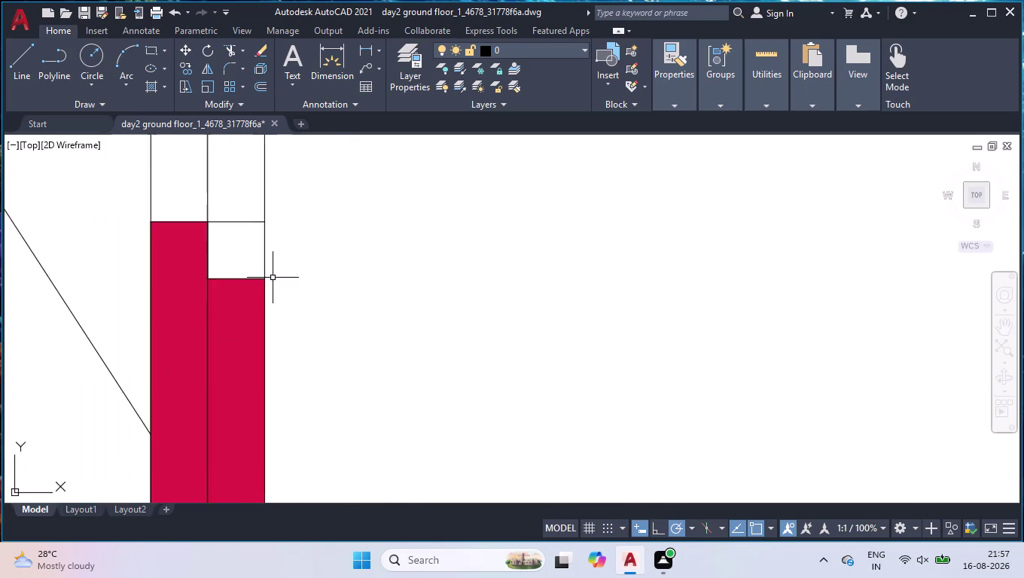
scroll(down, 3)
scroll(down, 3)
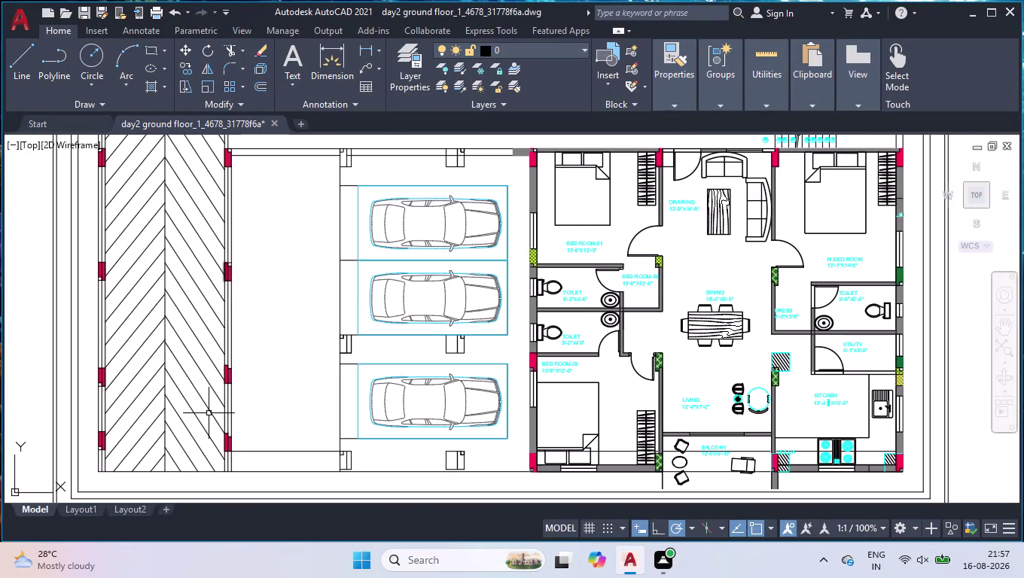
scroll(up, 3)
scroll(up, 3)
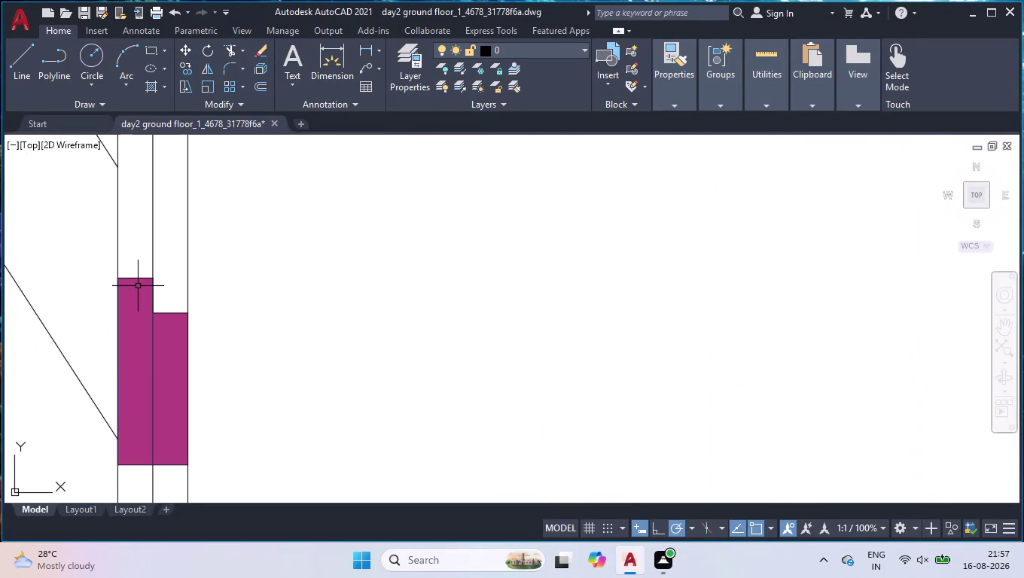
key(l)
key(Return)
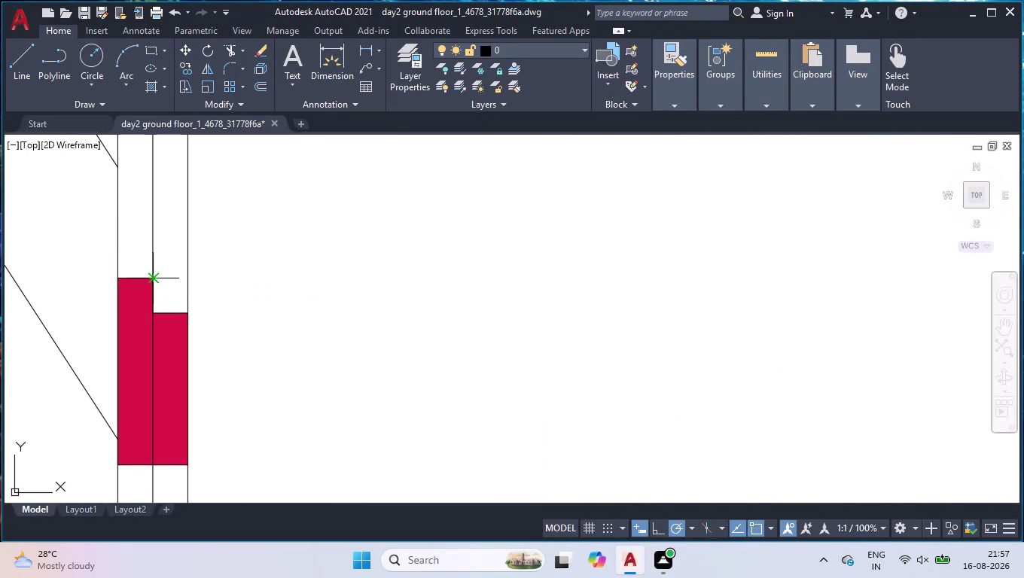
click(151, 281)
click(189, 280)
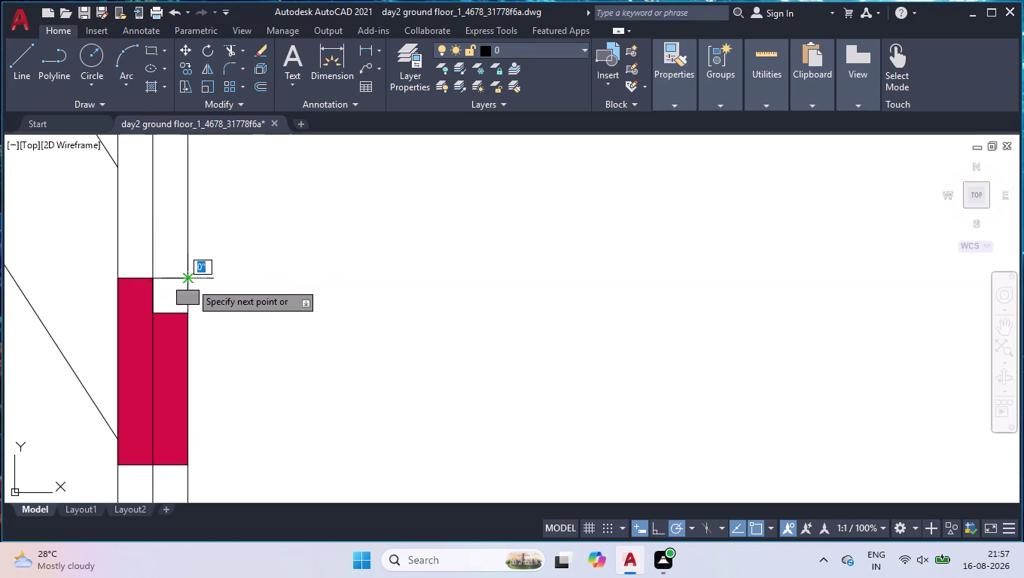
key(space)
Add a closing line at the red block's top corner, then start a new solid hatch.
scroll(down, 3)
scroll(down, 3)
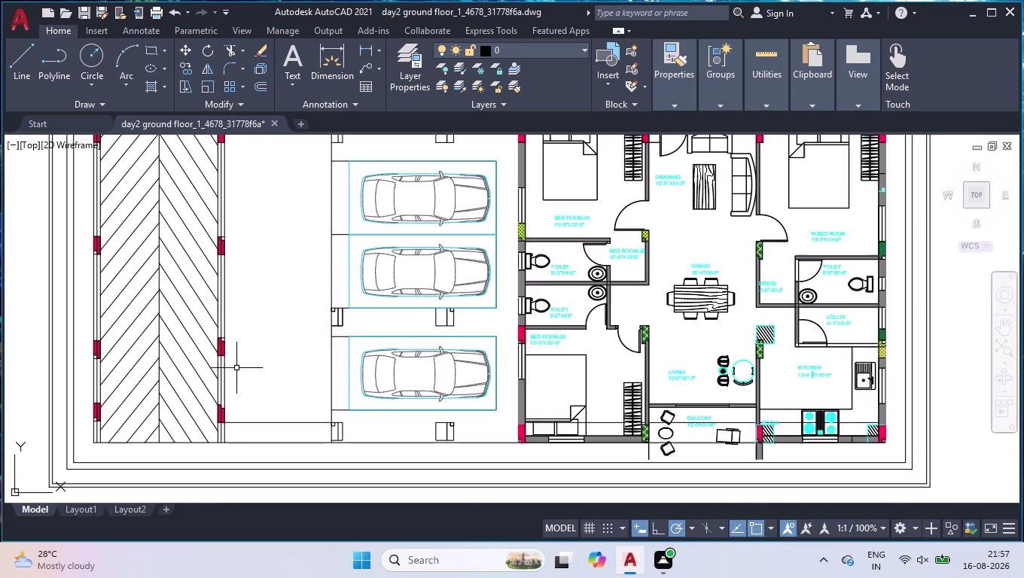
scroll(up, 3)
scroll(up, 3)
scroll(down, 3)
scroll(up, 3)
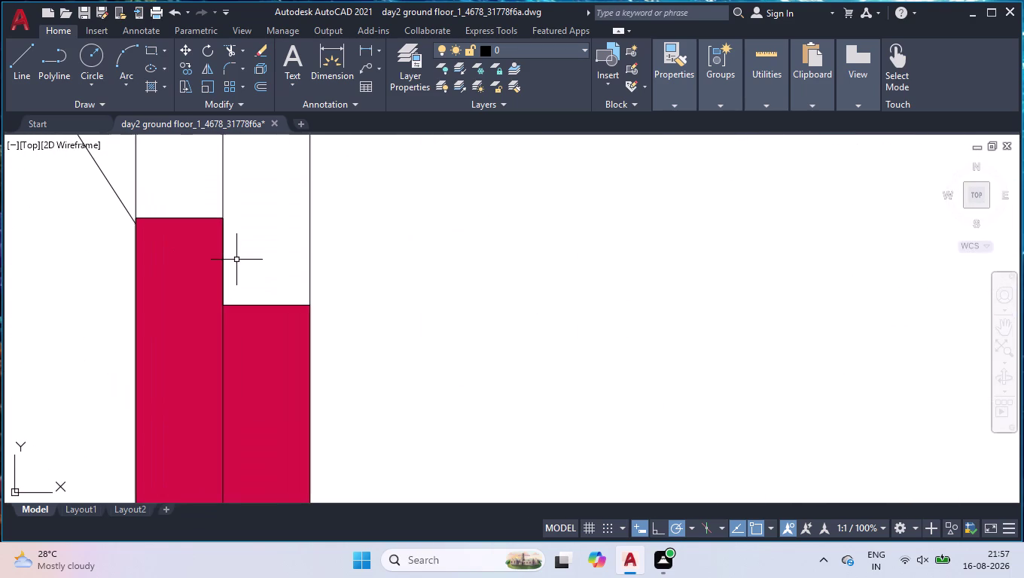
key(l)
key(Return)
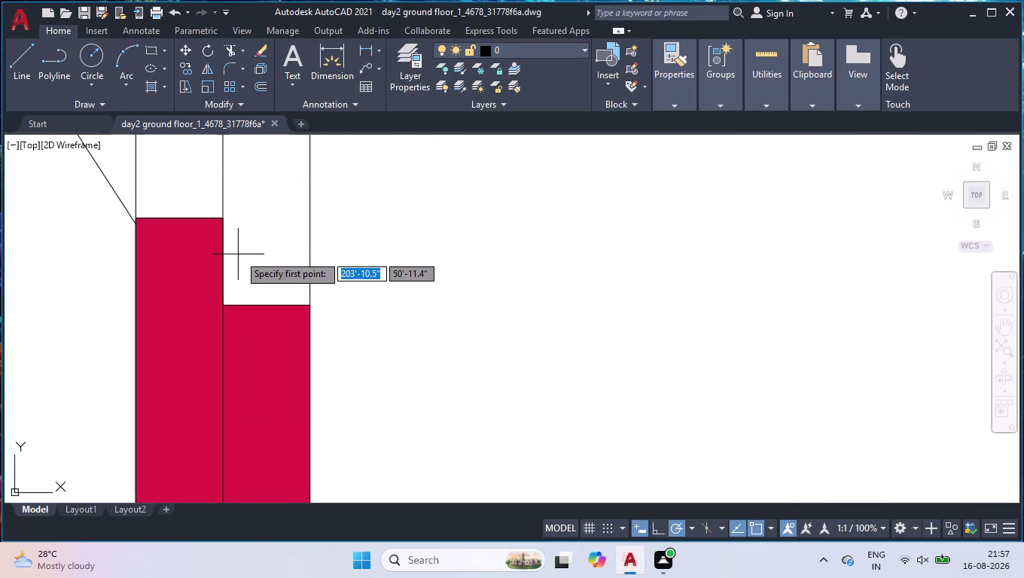
click(225, 219)
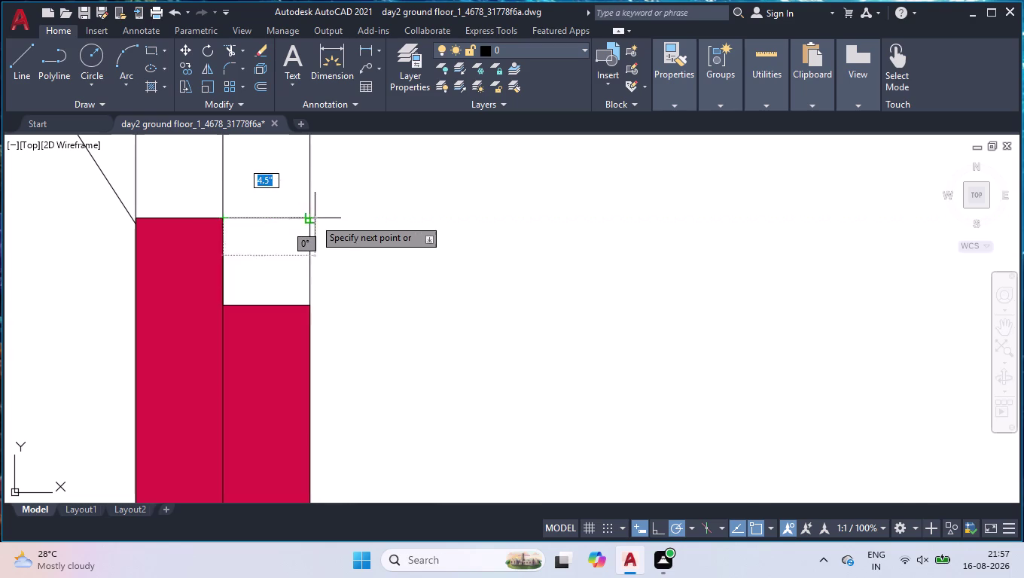
click(311, 220)
key(space)
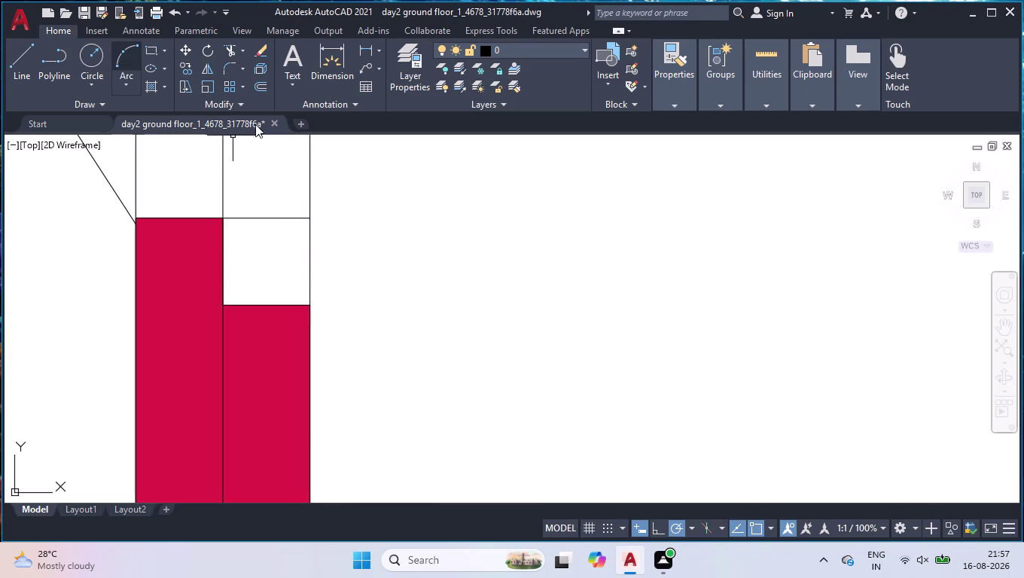
click(151, 83)
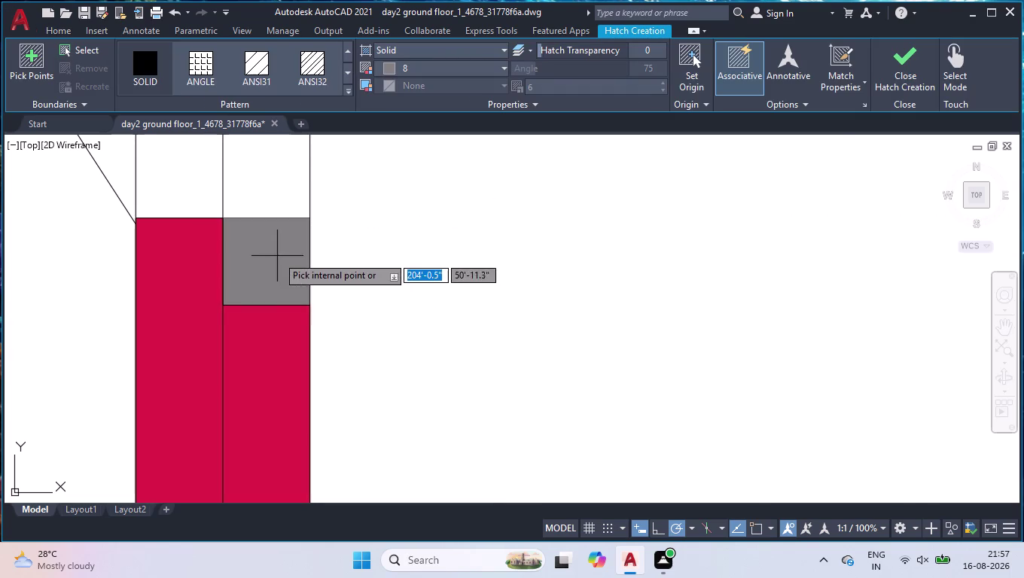
Pick the first four small openings beside the red openings for the grey fill.
click(277, 256)
scroll(down, 3)
scroll(down, 3)
scroll(up, 3)
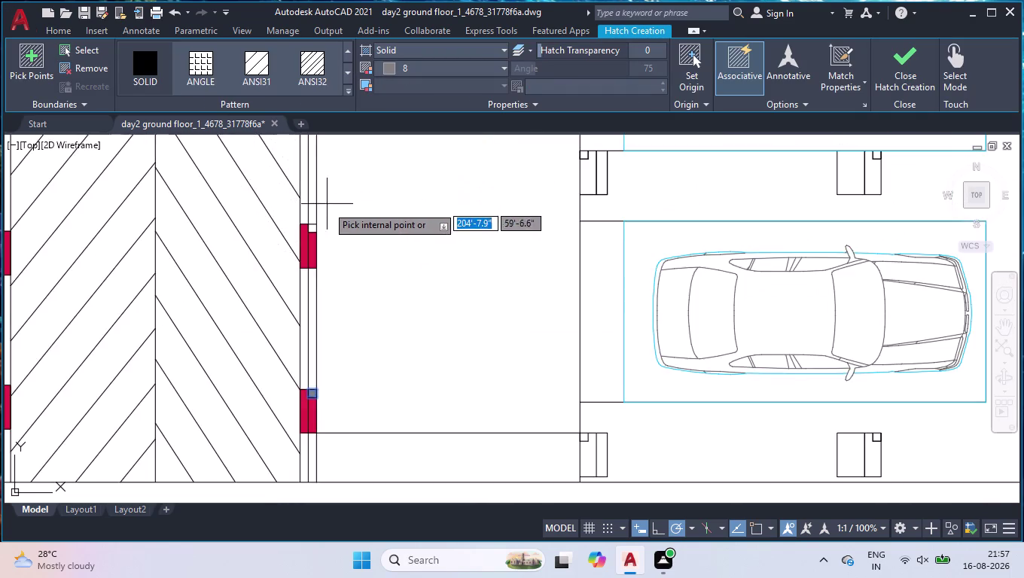
scroll(up, 3)
click(252, 253)
scroll(down, 3)
scroll(down, 3)
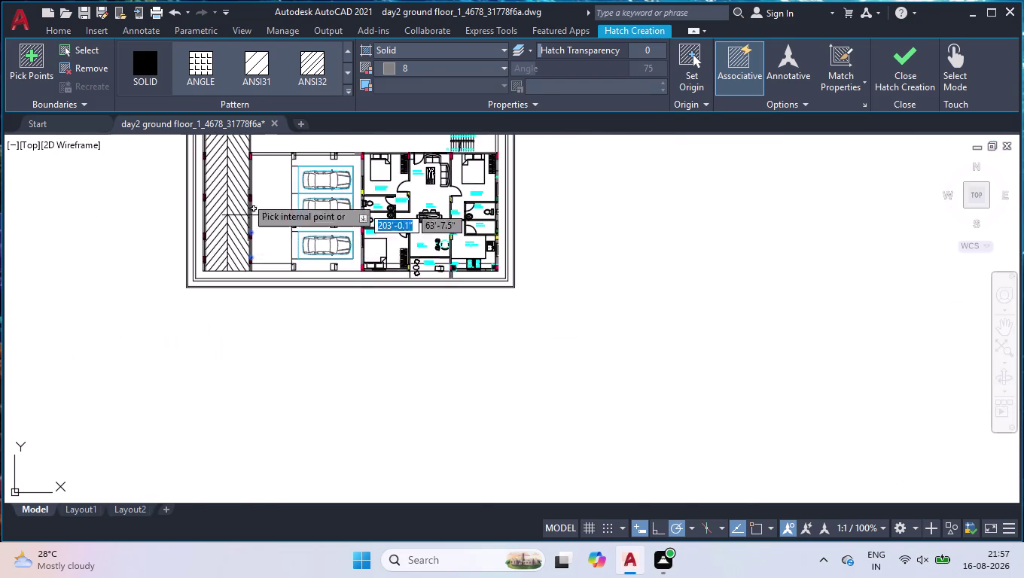
scroll(up, 3)
scroll(up, 3)
scroll(down, 3)
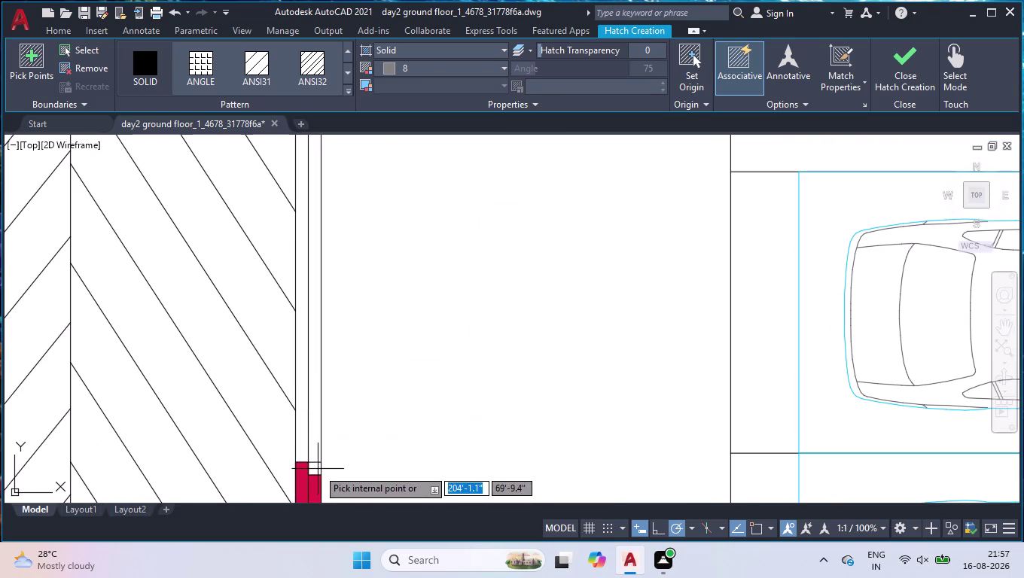
click(315, 468)
scroll(down, 3)
scroll(up, 3)
scroll(up, 3)
click(285, 258)
Pick the remaining five small openings, ending with the lower square, for the grey fill.
scroll(down, 3)
scroll(down, 3)
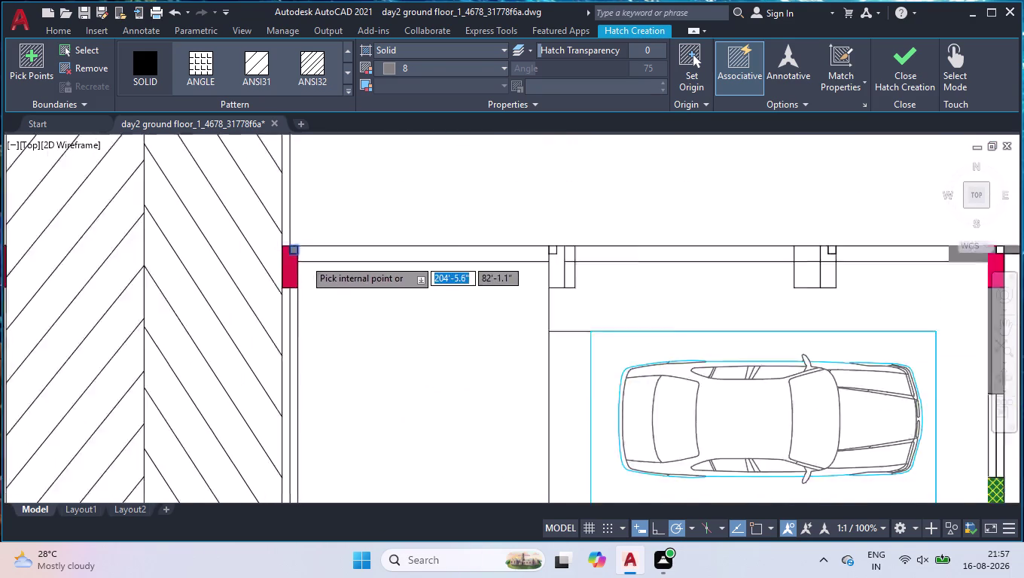
scroll(up, 3)
scroll(up, 3)
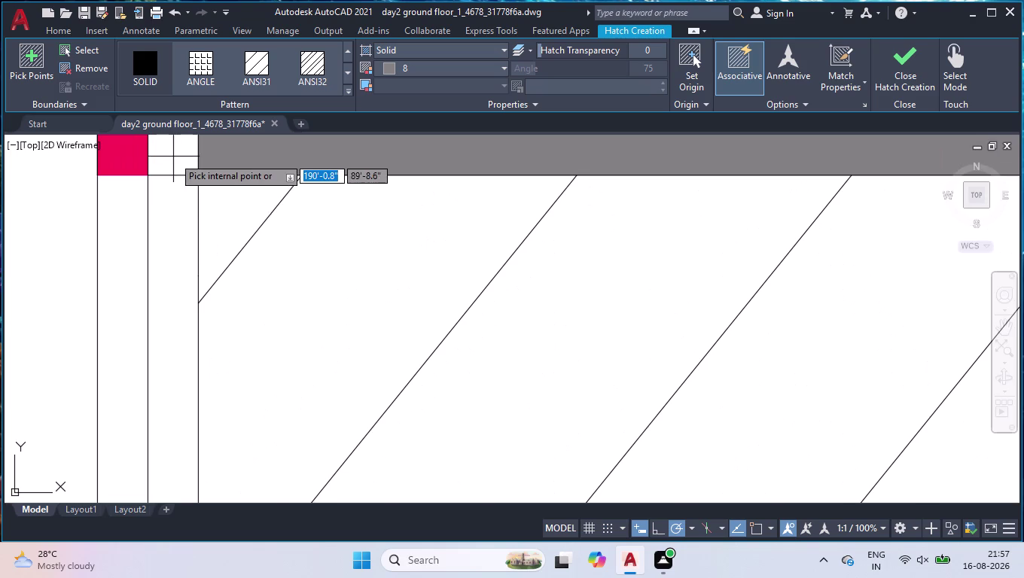
scroll(down, 3)
click(174, 159)
scroll(down, 3)
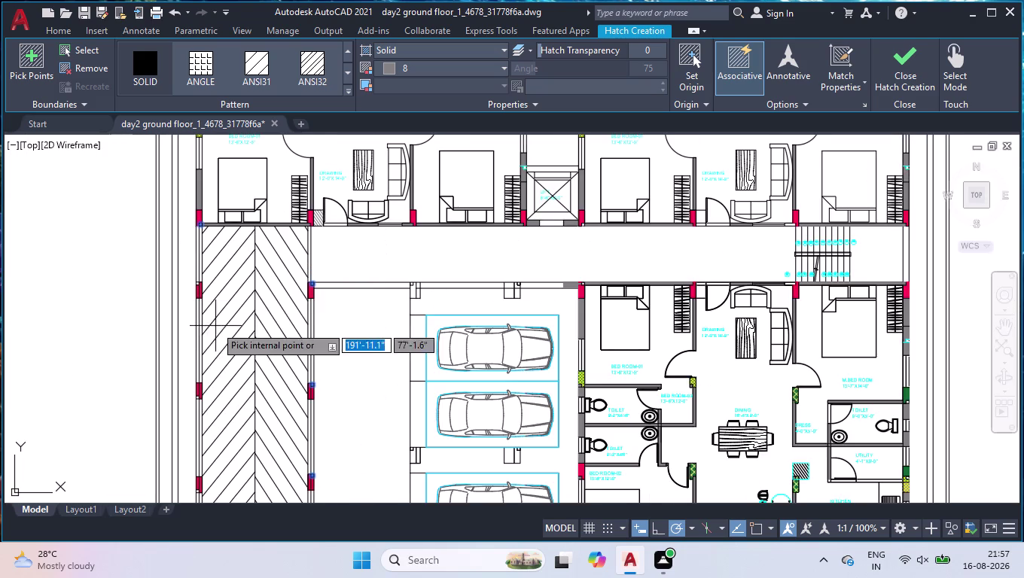
scroll(up, 3)
scroll(up, 3)
click(185, 295)
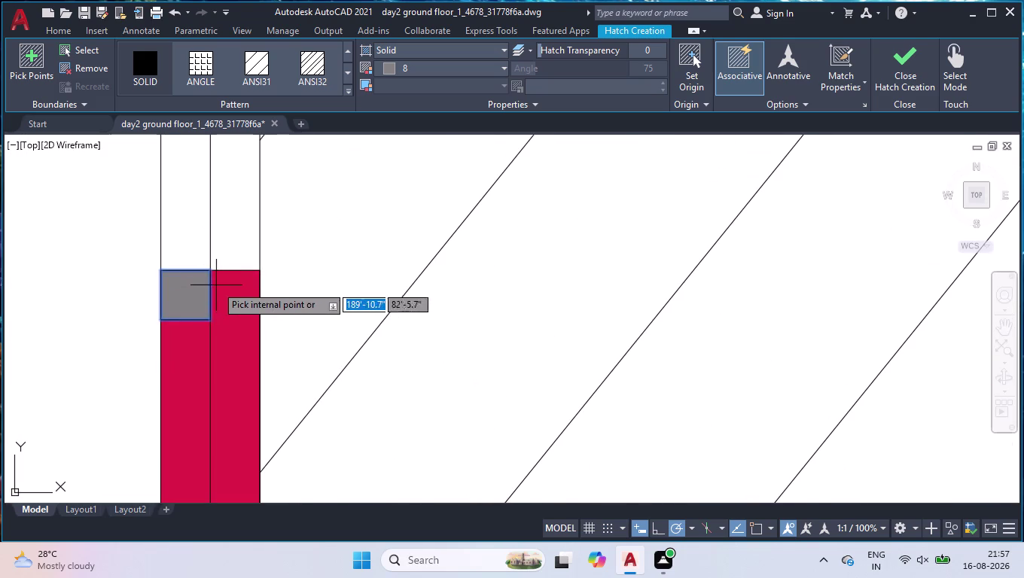
scroll(down, 3)
scroll(down, 3)
scroll(down, 3)
scroll(up, 3)
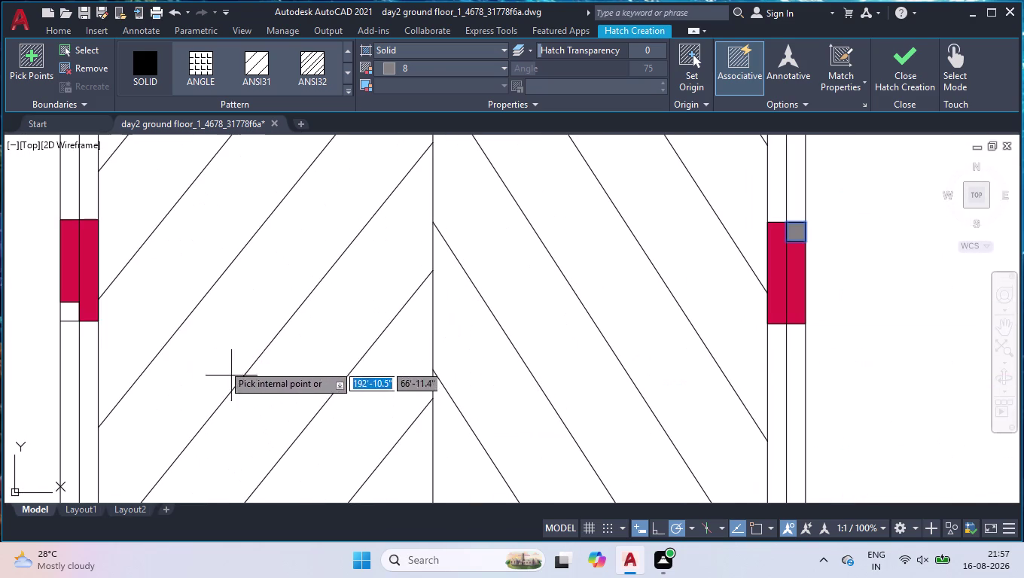
click(71, 314)
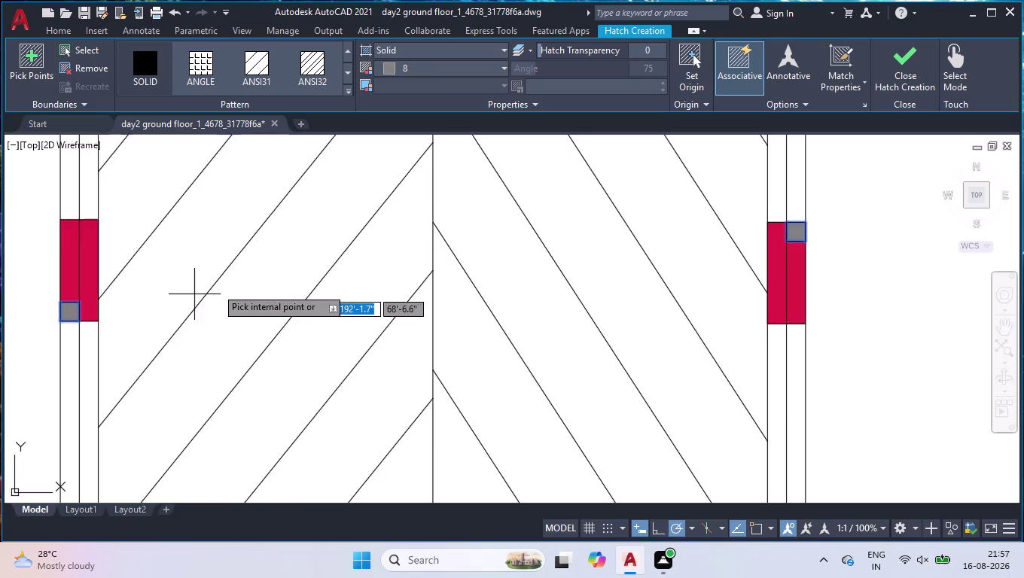
scroll(down, 3)
scroll(up, 3)
scroll(up, 3)
click(182, 232)
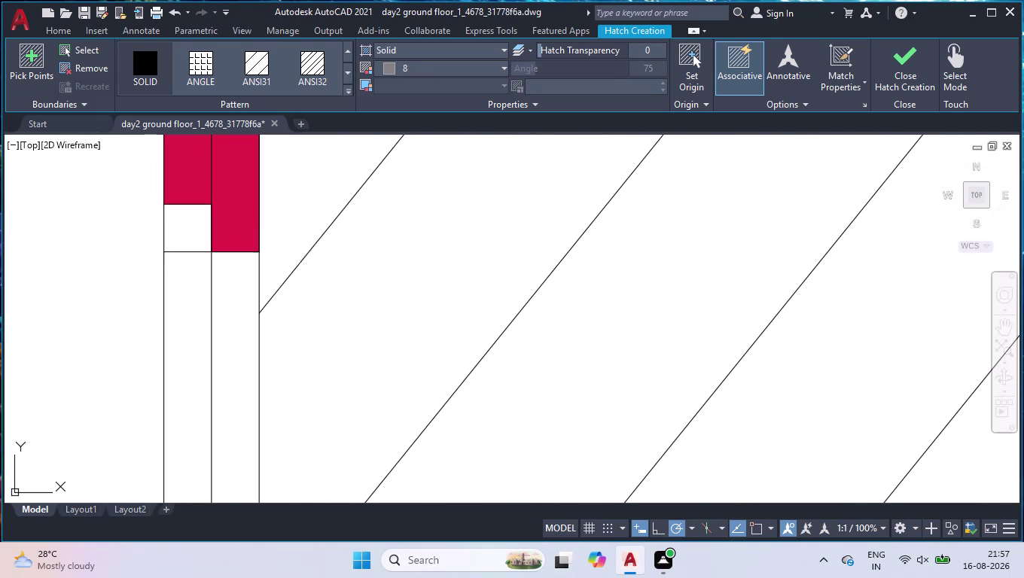
scroll(down, 3)
scroll(down, 3)
scroll(up, 3)
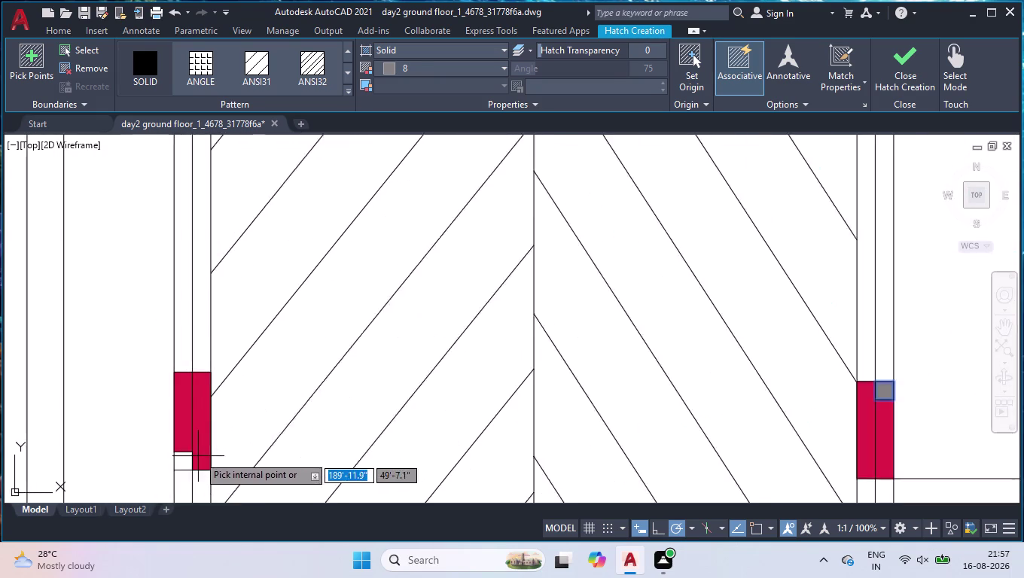
scroll(up, 3)
click(171, 467)
Finish the grey fills beside the red wall notches.
key(Return)
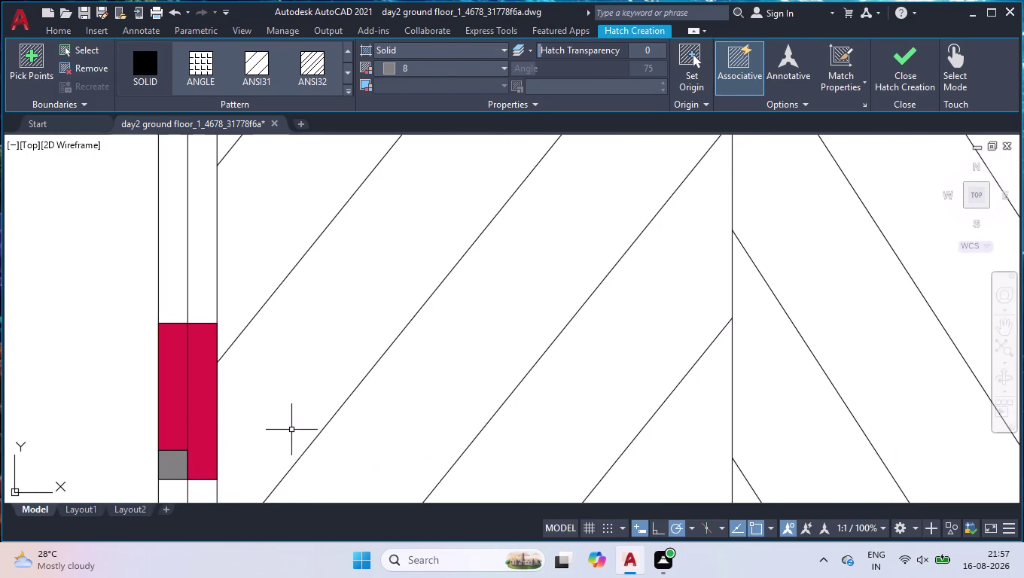
scroll(down, 3)
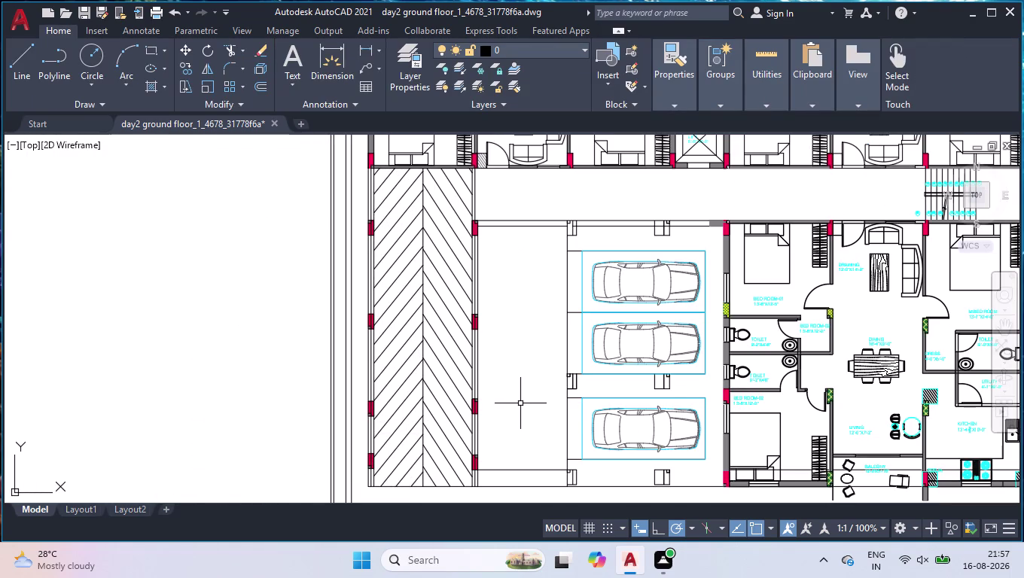
scroll(down, 3)
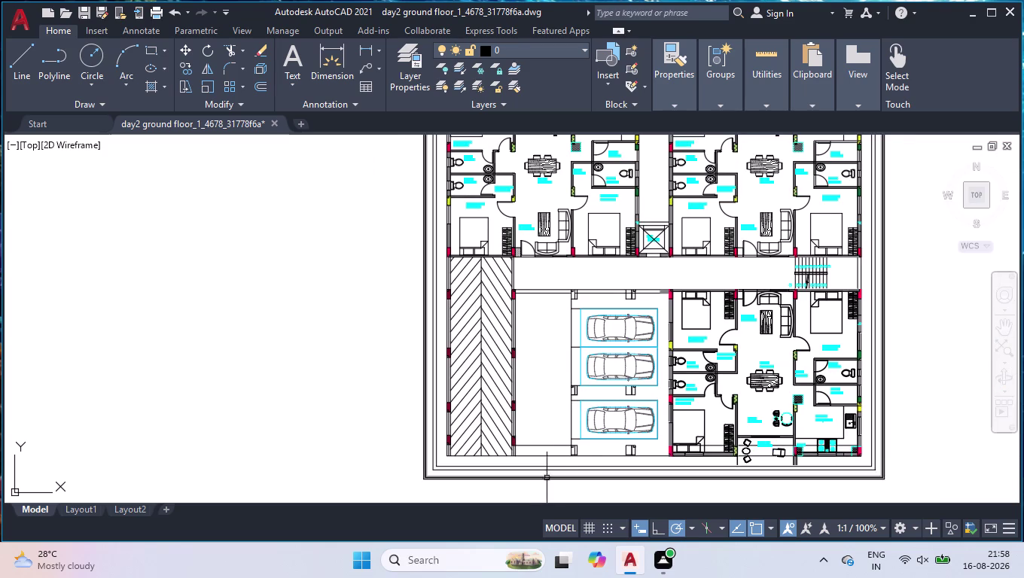
scroll(up, 3)
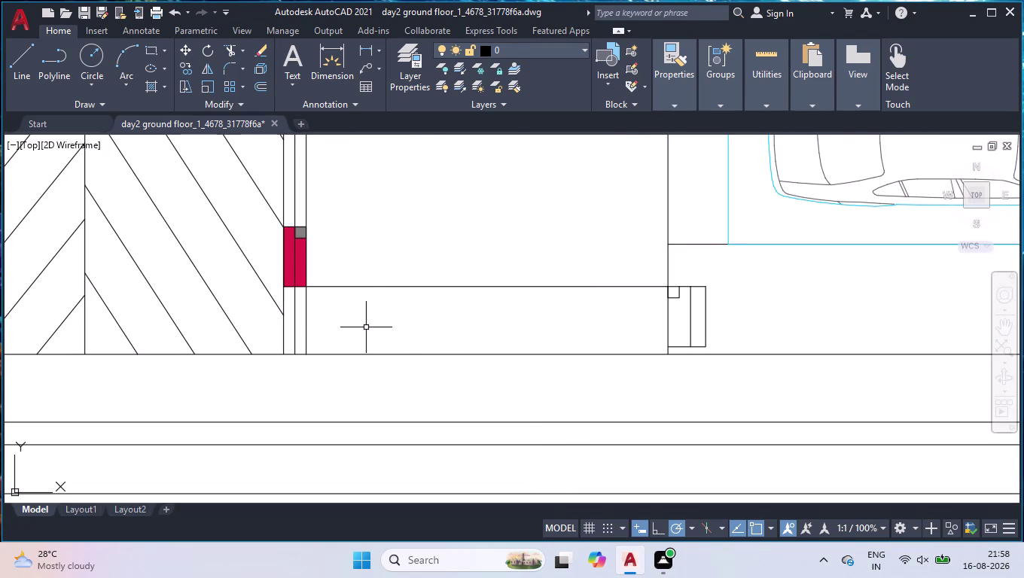
Extend the left and right driveway edge lines downward.
text(ex)
key(Return)
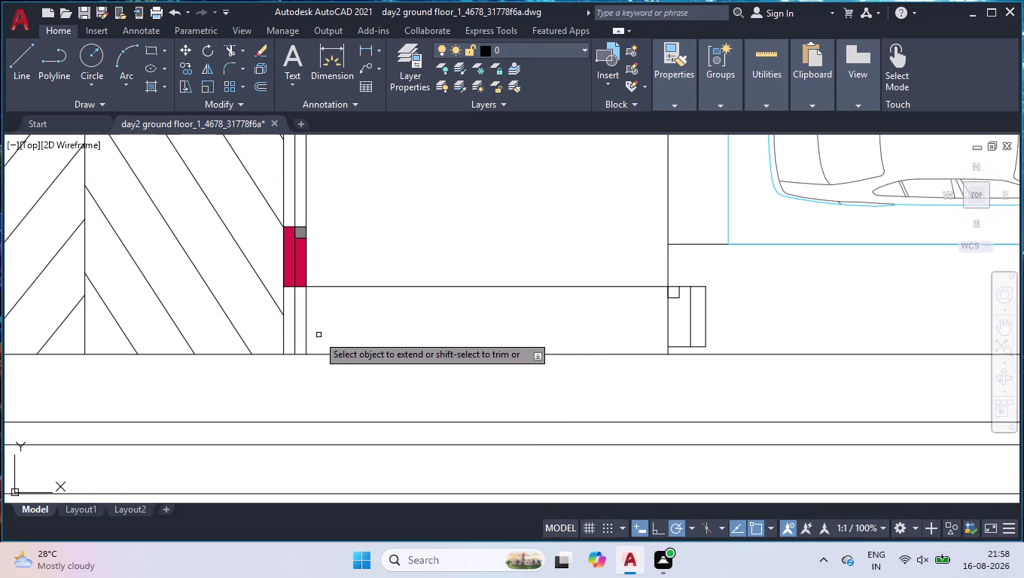
click(305, 339)
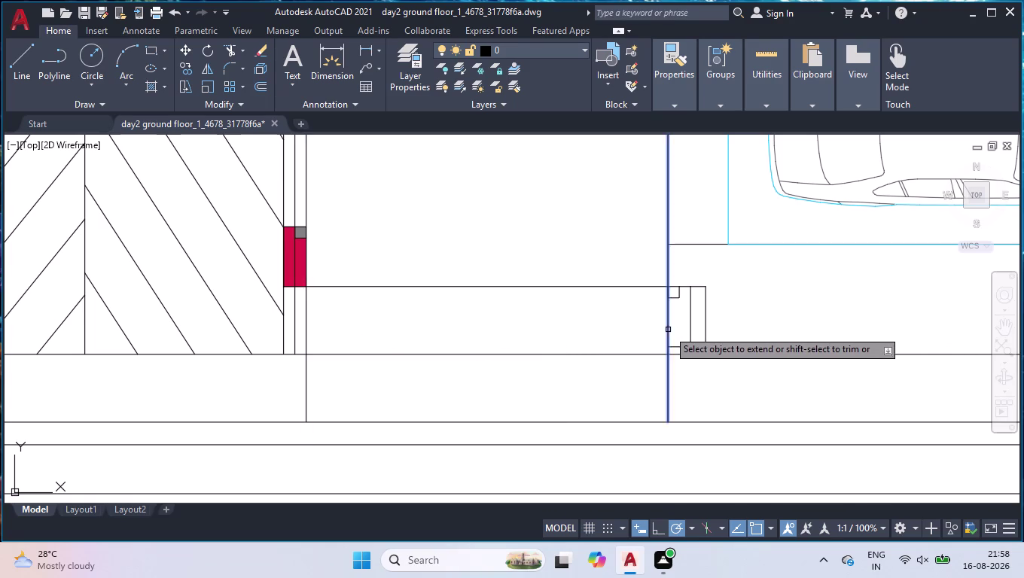
click(668, 329)
key(Return)
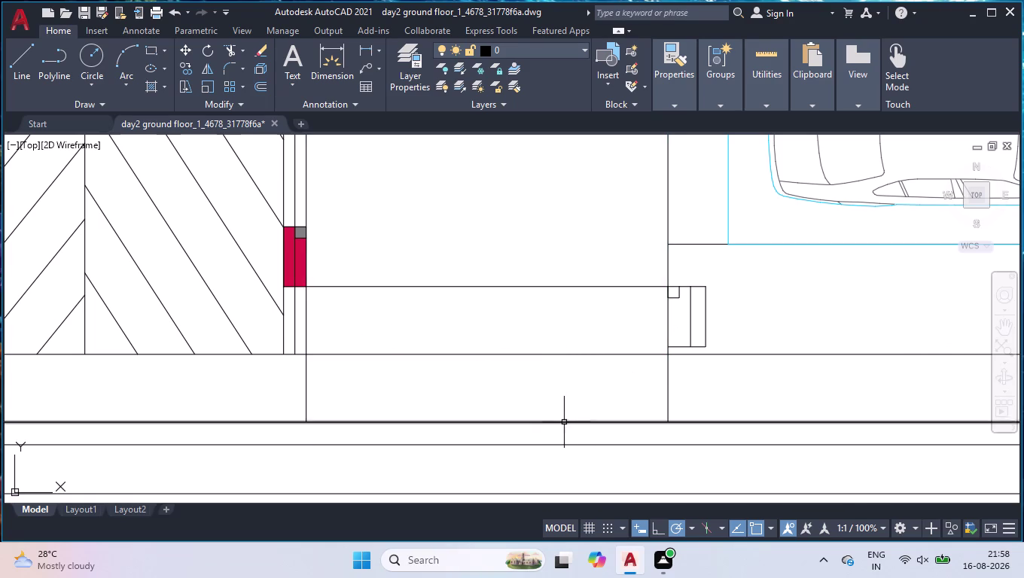
Break the bottom boundary line at the driveway's right and left edges.
text(b)
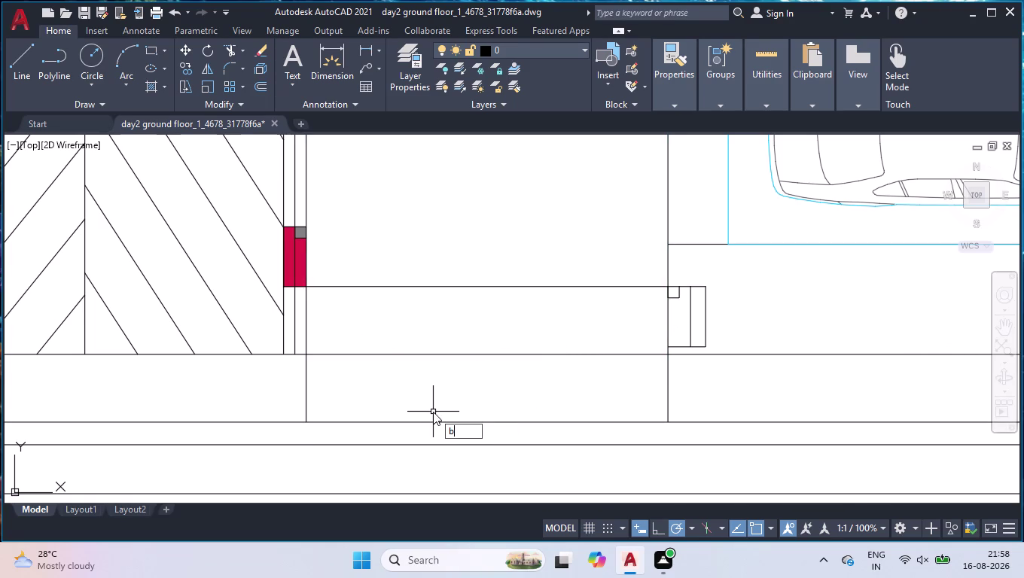
text(r)
click(521, 458)
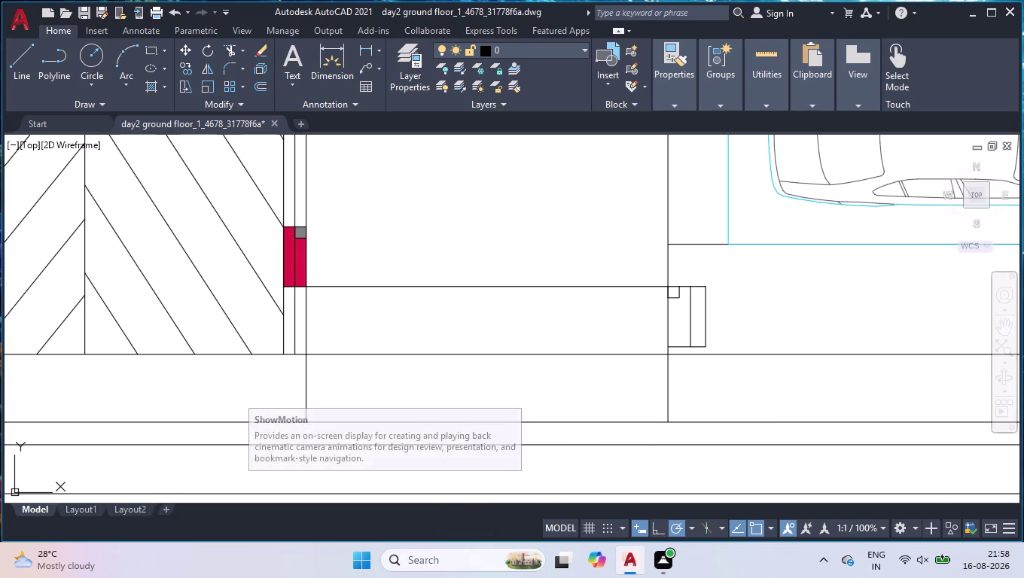
click(501, 421)
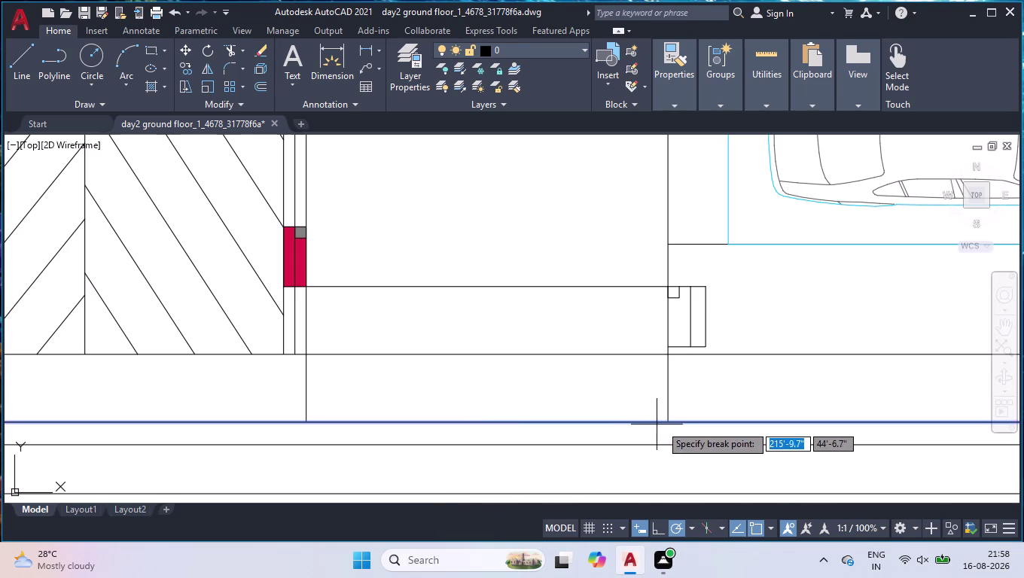
click(673, 423)
key(space)
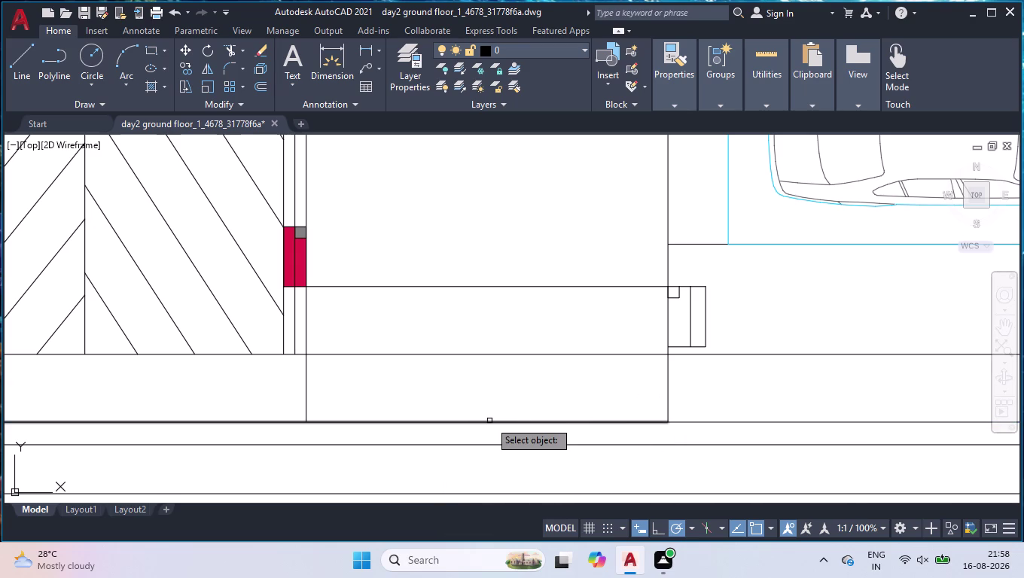
click(484, 424)
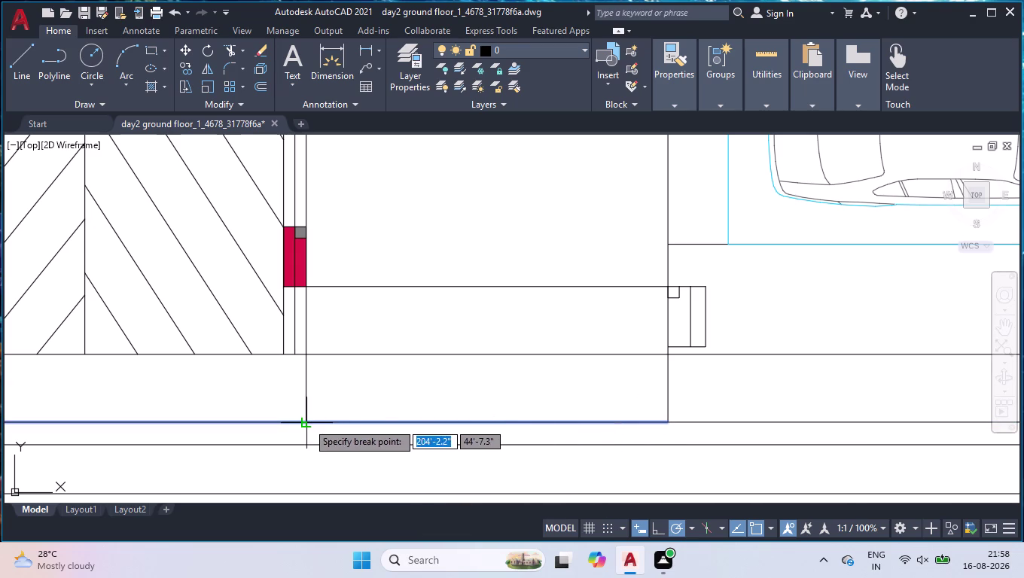
click(308, 422)
Offset the driveway base segment 4" into the driveway.
text(off)
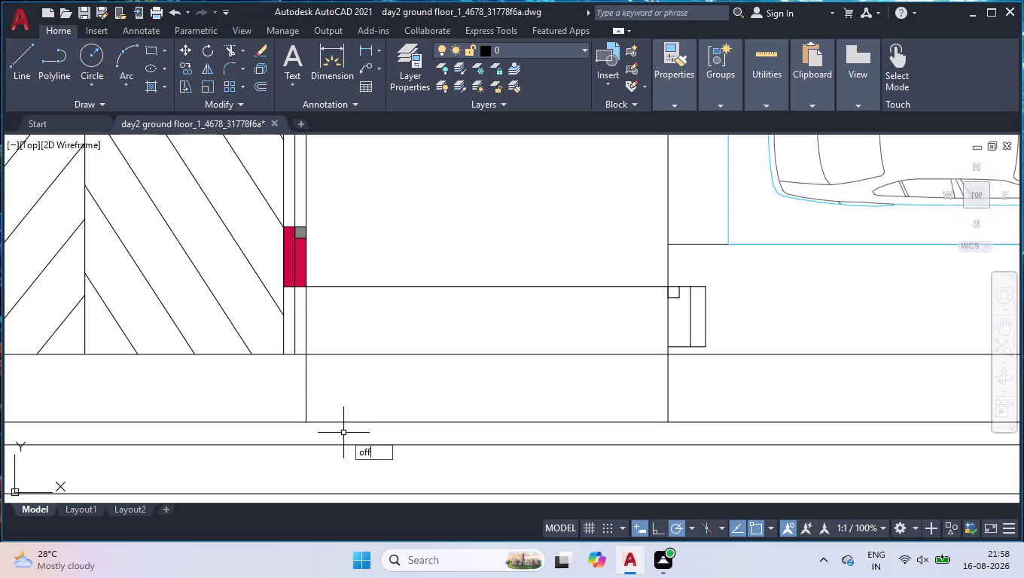
key(Return)
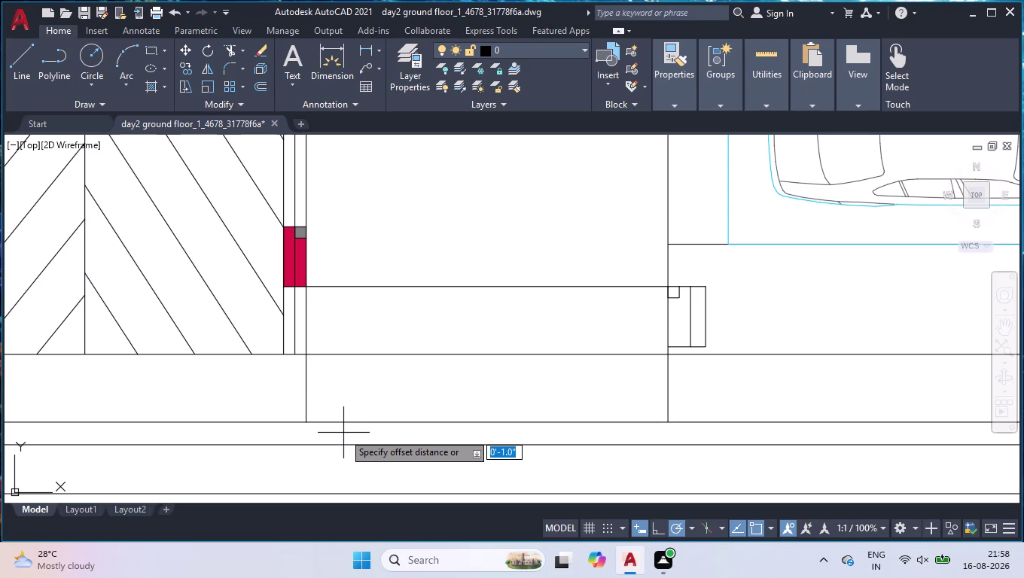
text(4")
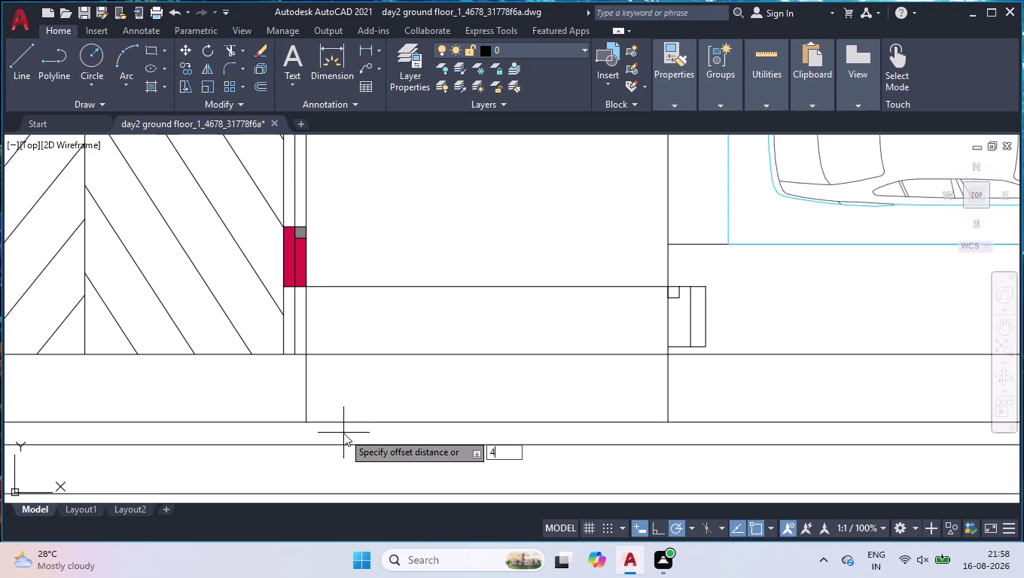
key(Return)
click(400, 423)
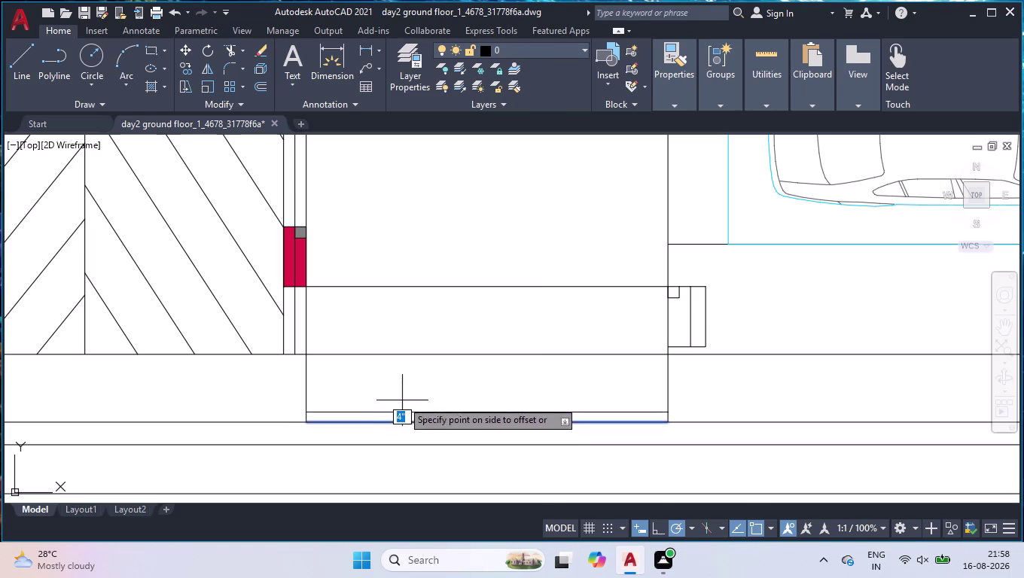
click(403, 399)
key(Return)
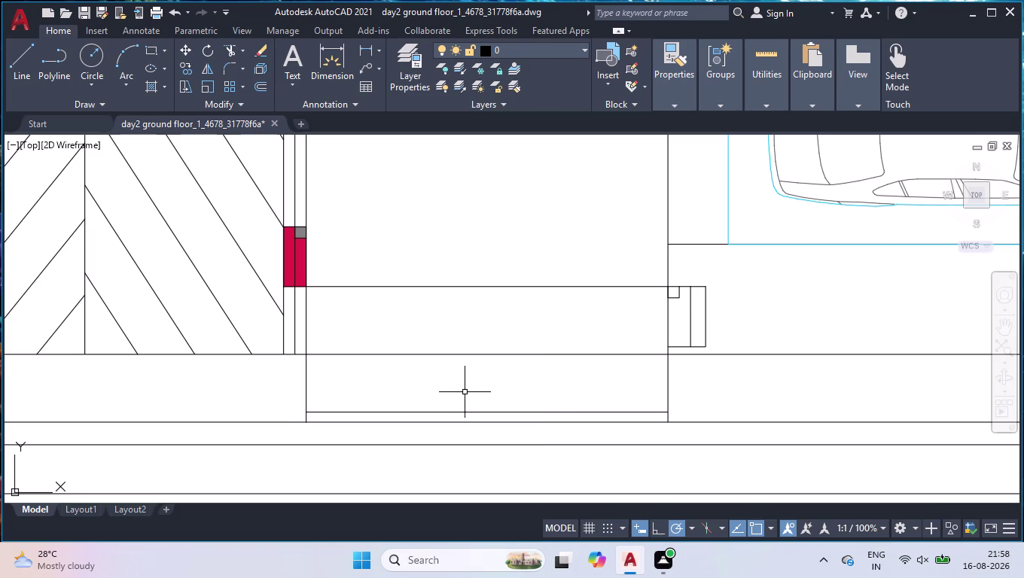
Delete the stray horizontal line below the strip.
click(447, 411)
key(Delete)
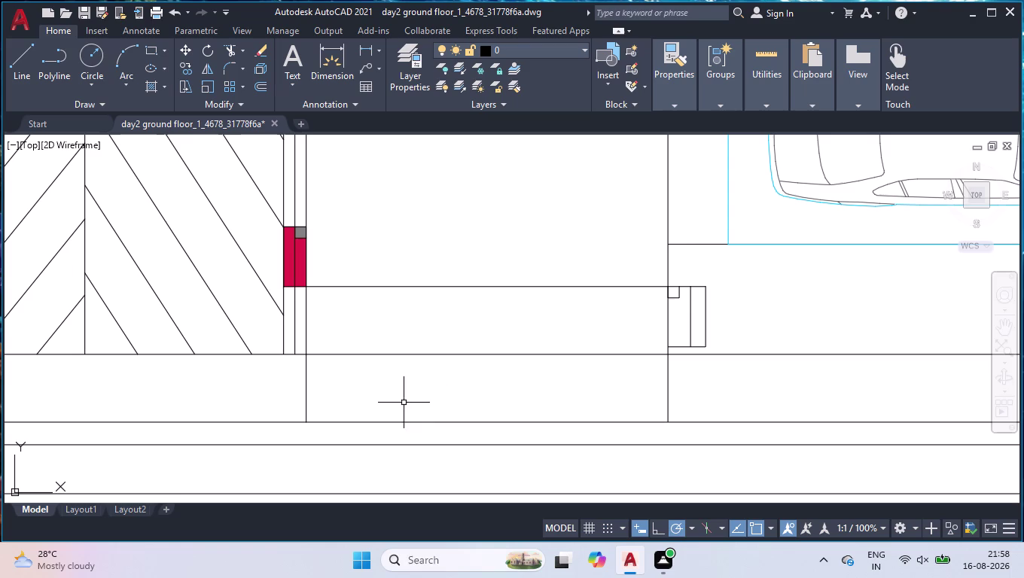
scroll(down, 3)
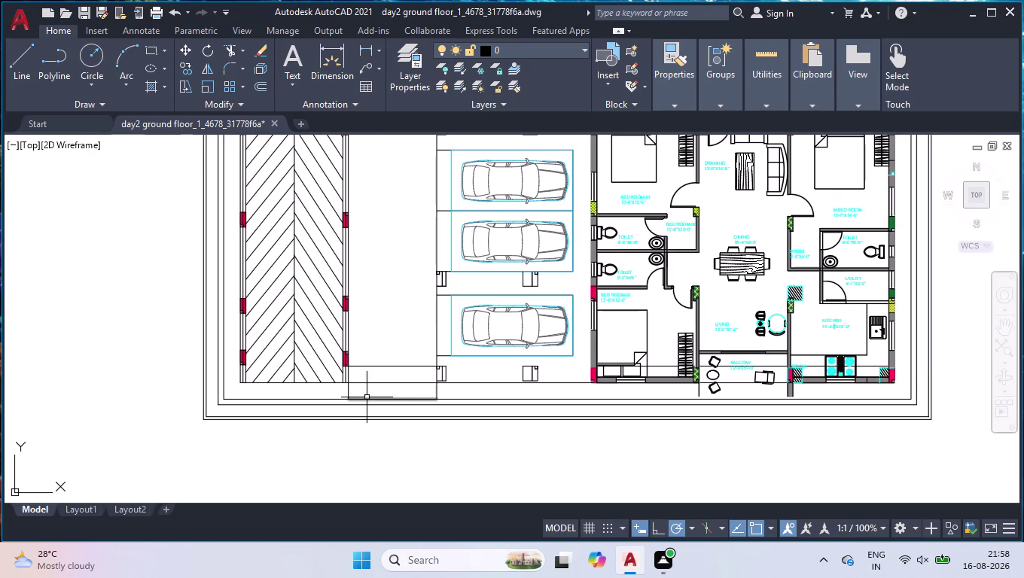
Fence-extend both vertical driveway lines down through three successive boundary lines.
scroll(up, 3)
text(ex)
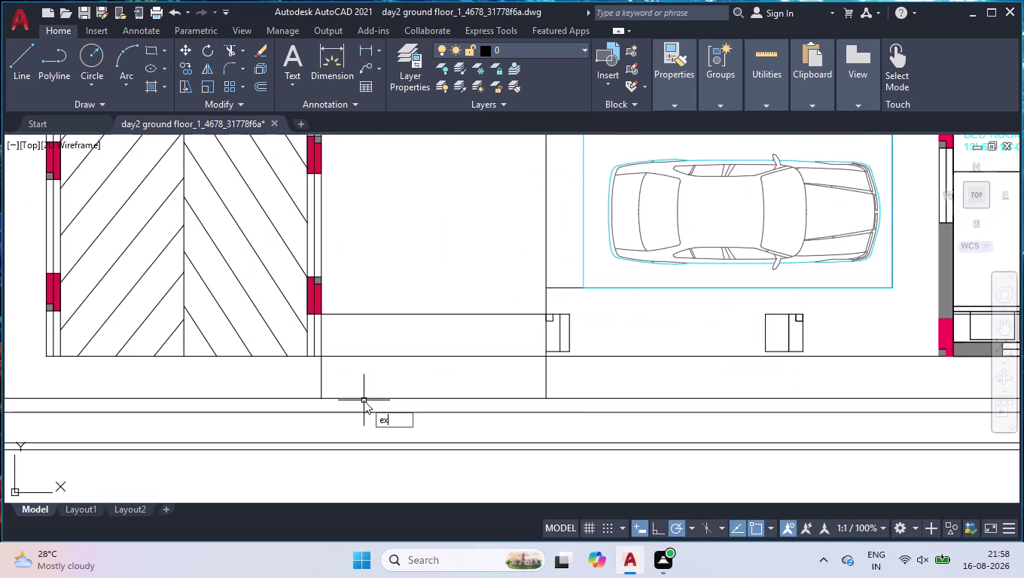
key(Return)
click(587, 382)
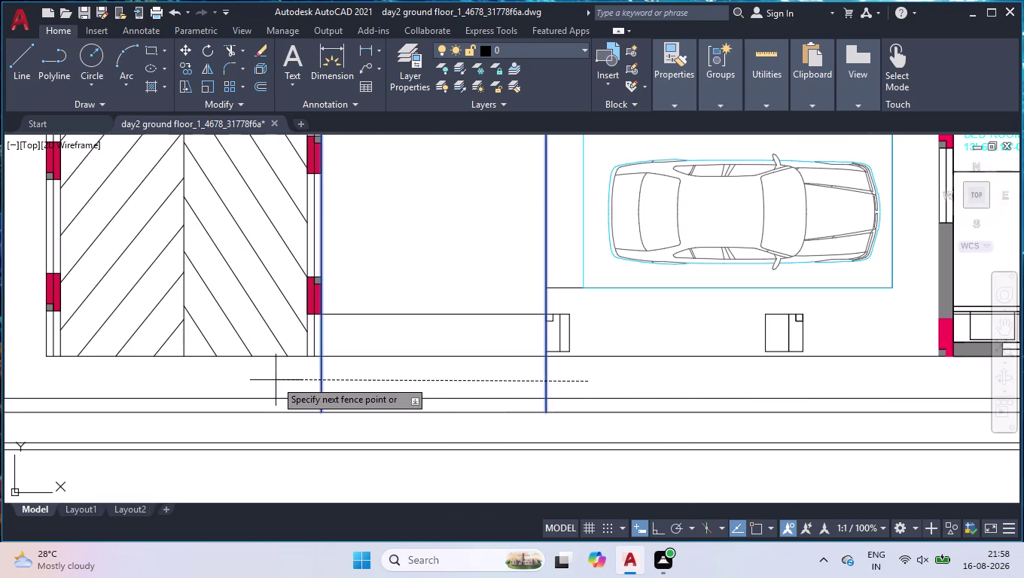
click(276, 380)
click(553, 405)
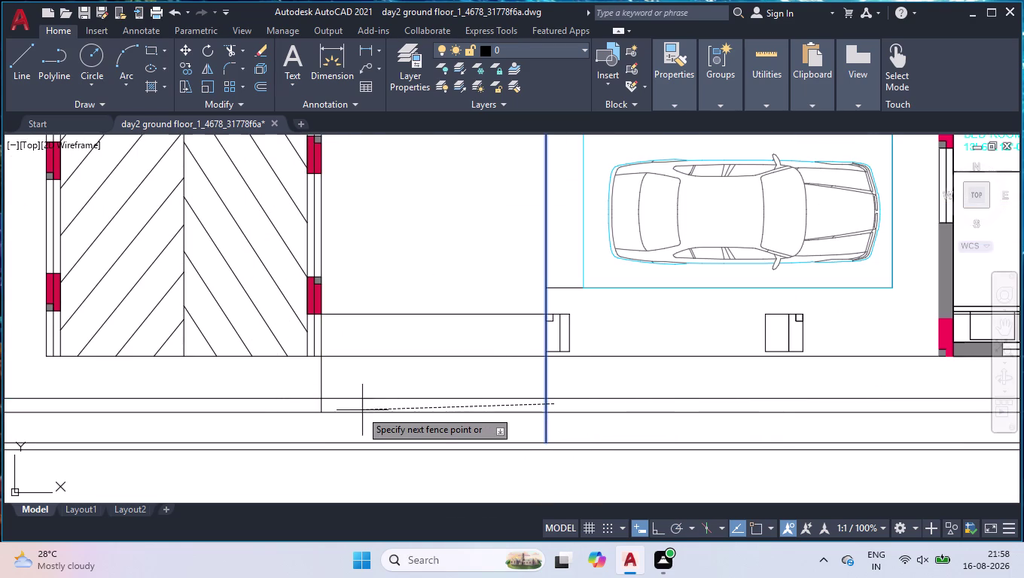
click(289, 406)
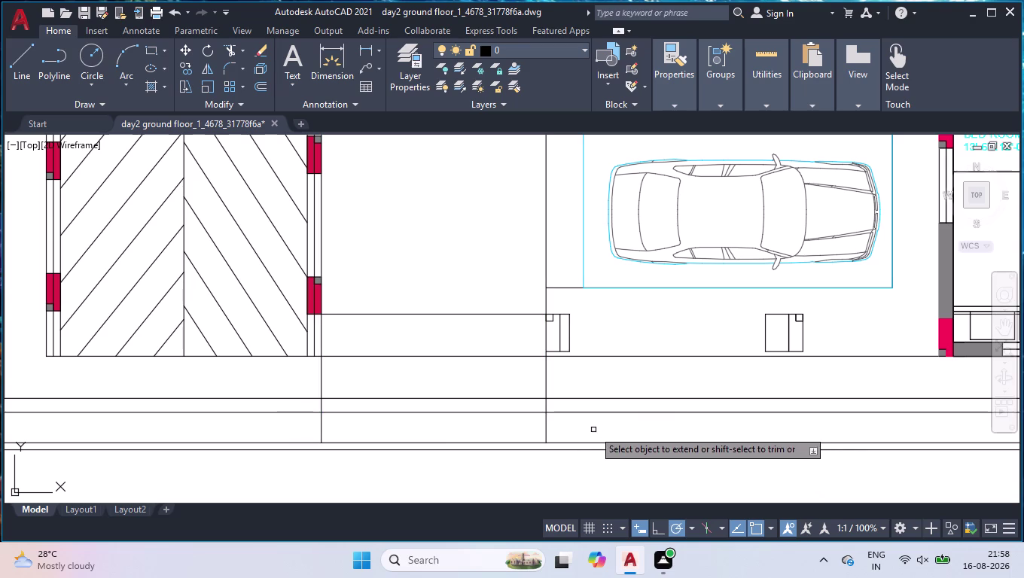
click(587, 428)
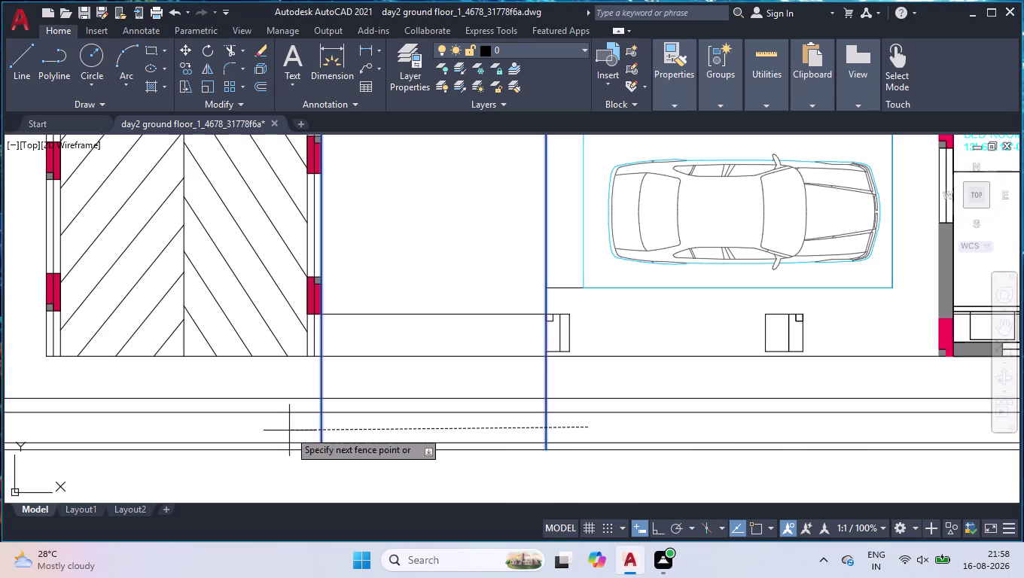
click(289, 431)
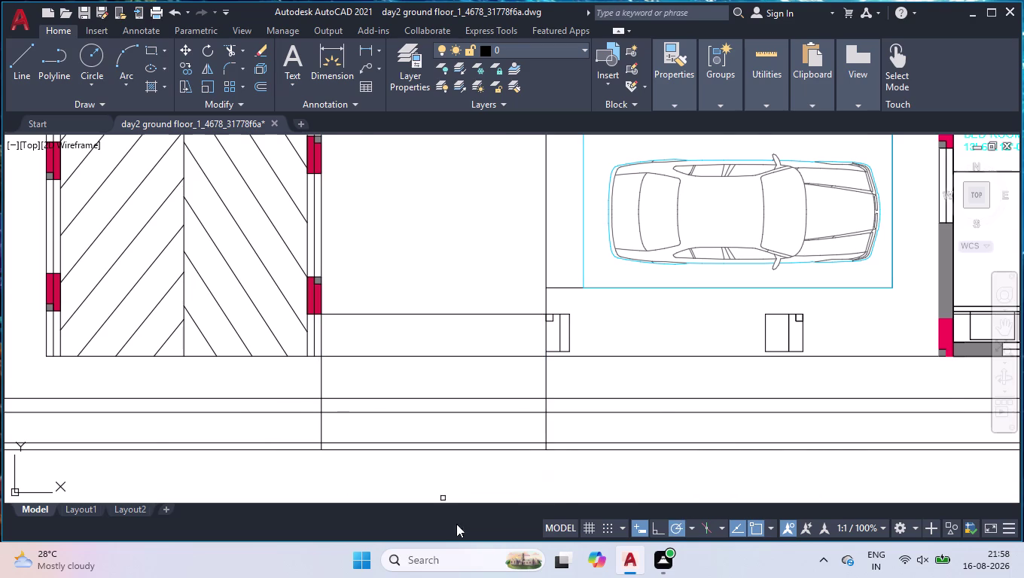
scroll(down, 3)
key(Return)
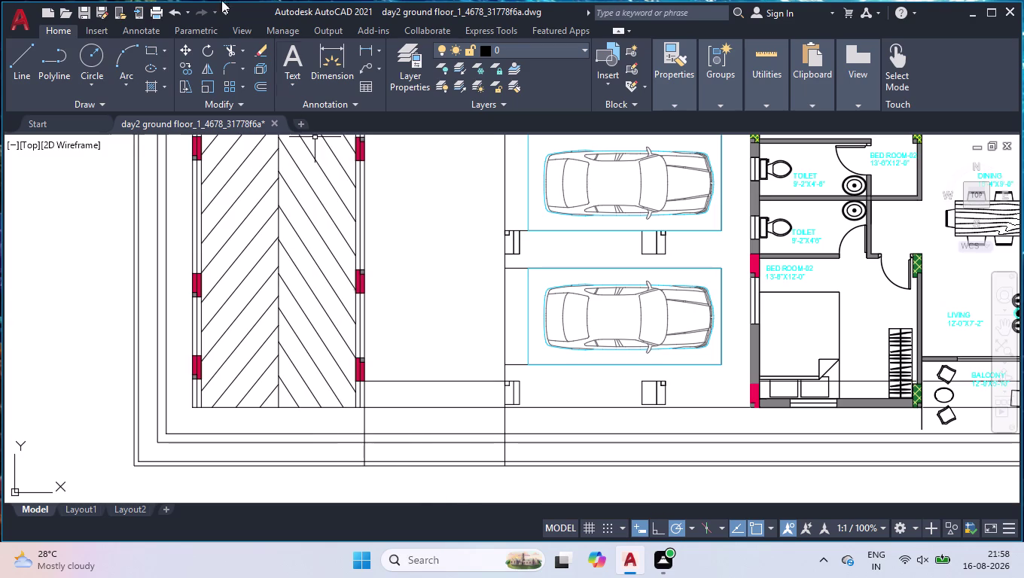
click(153, 87)
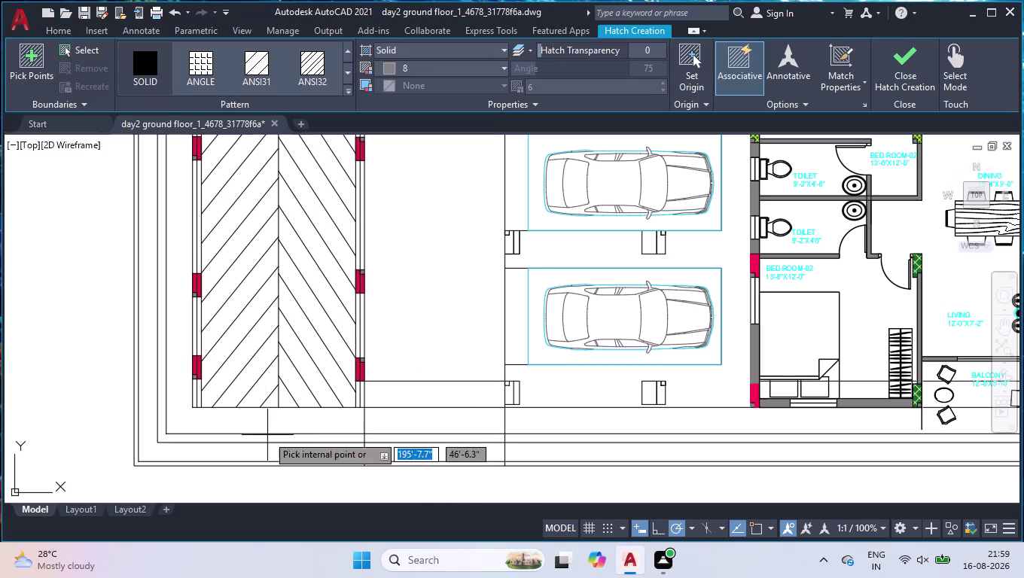
Cancel the first hatch attempt.
scroll(down, 3)
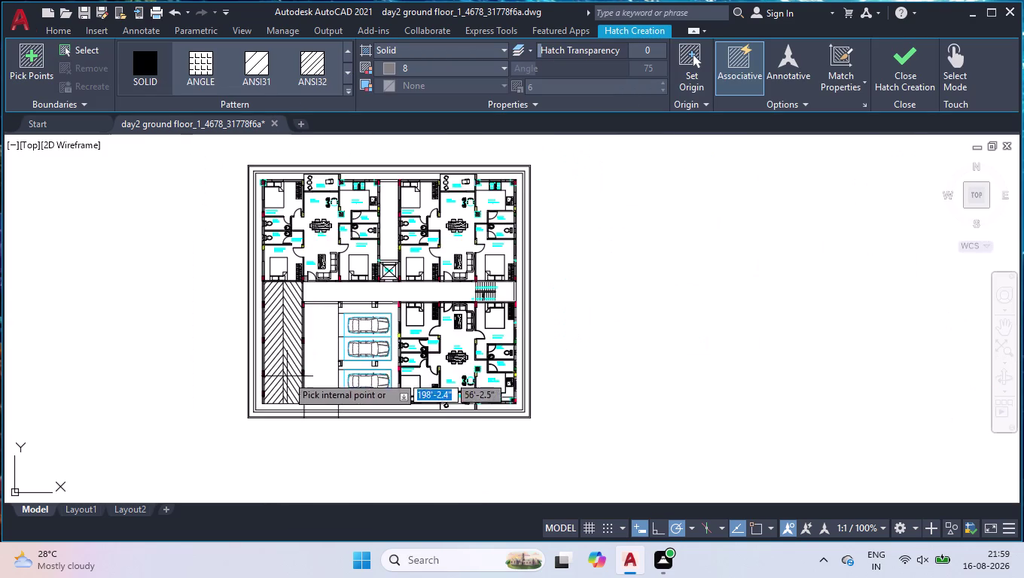
scroll(up, 3)
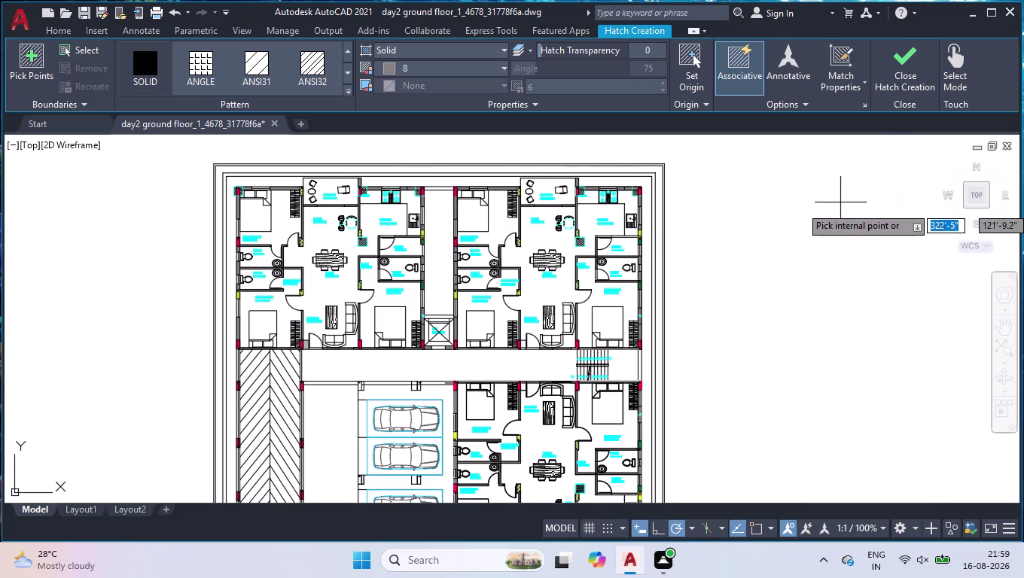
key(ctrl+0)
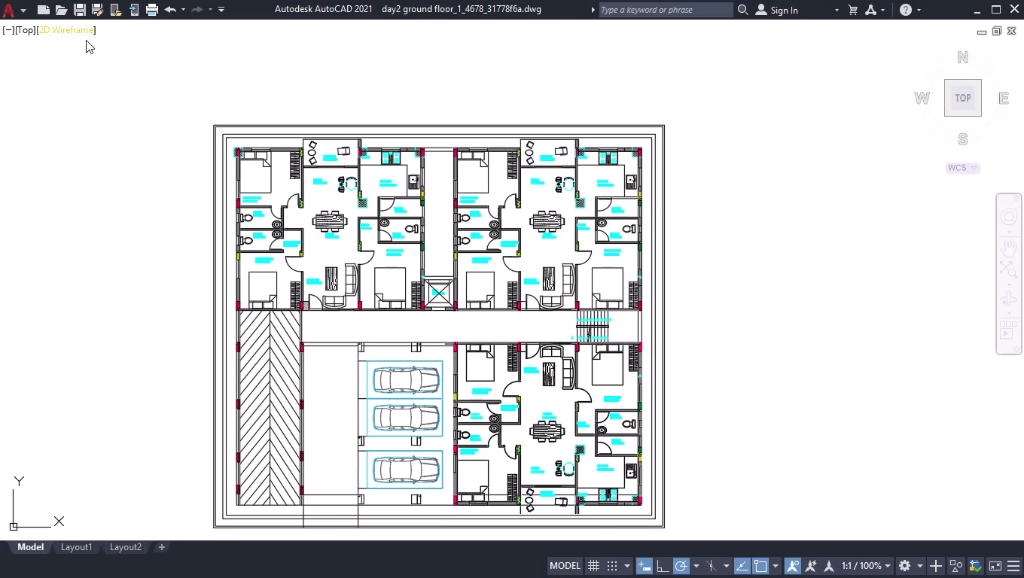
Run HATCH and pick the outer boundary band for a solid Color 8 fill.
text(hat)
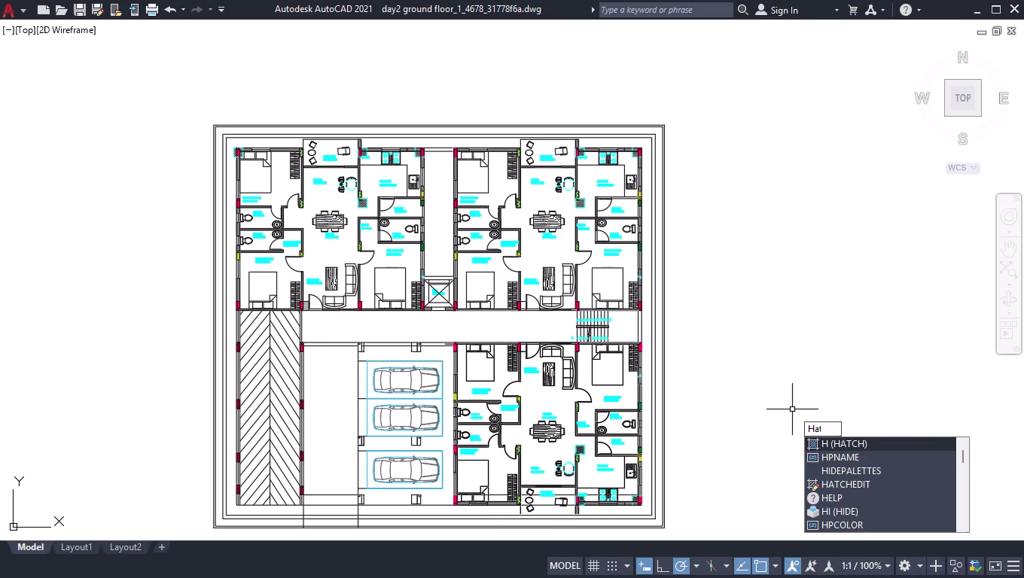
text(cj)
key(BackSpace)
key(j)
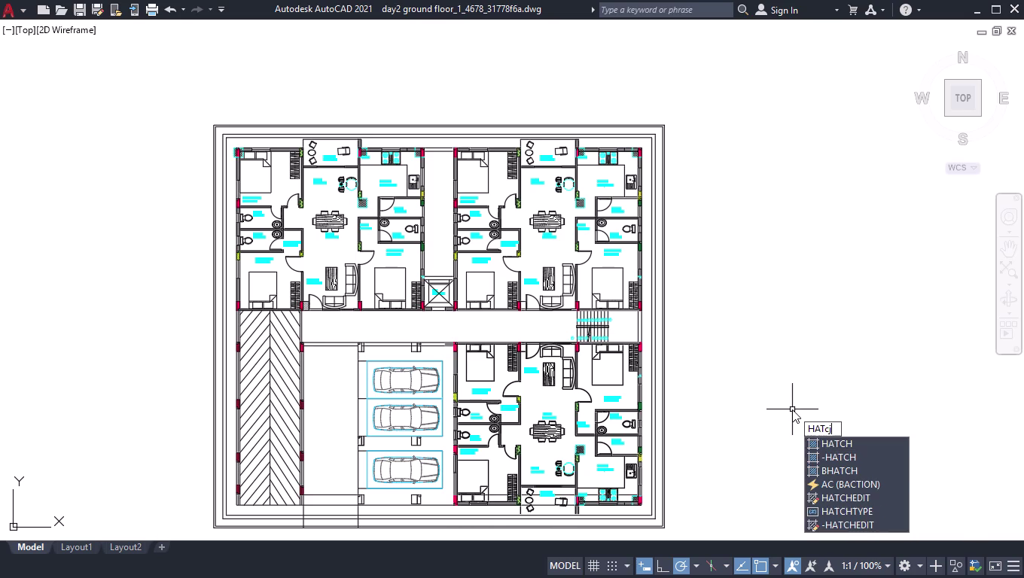
key(BackSpace)
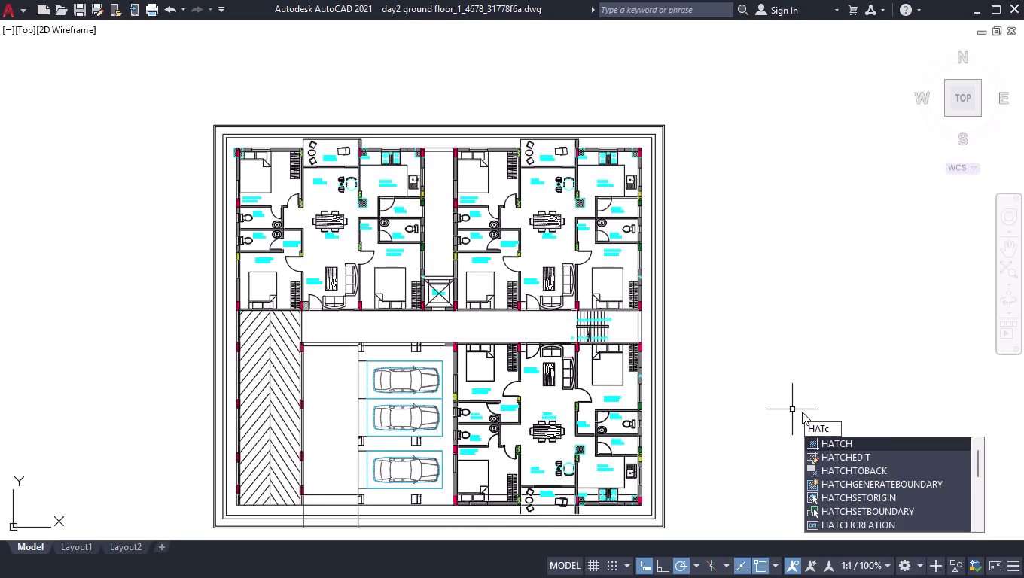
key(Return)
text(h)
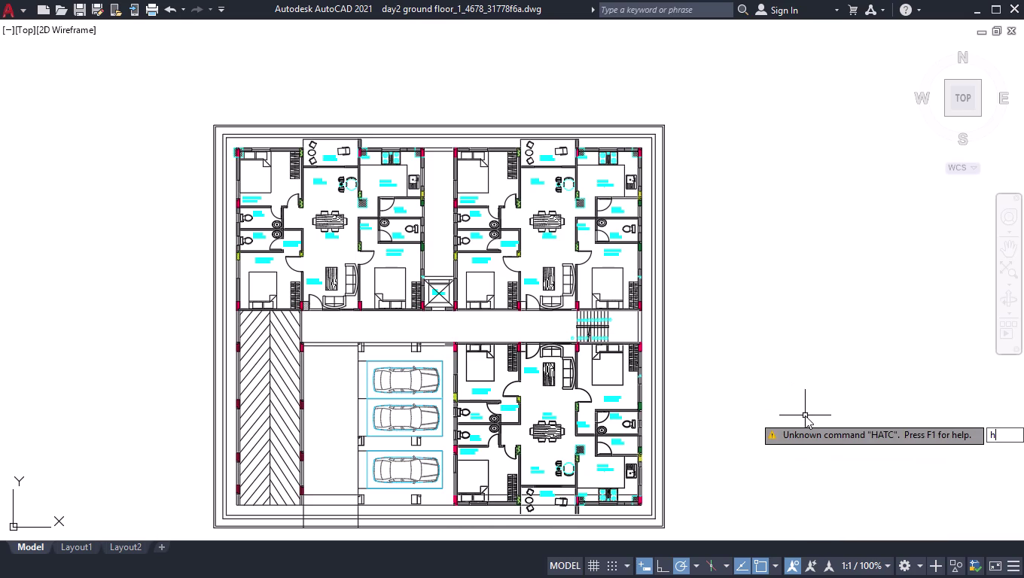
text(atc)
key(Return)
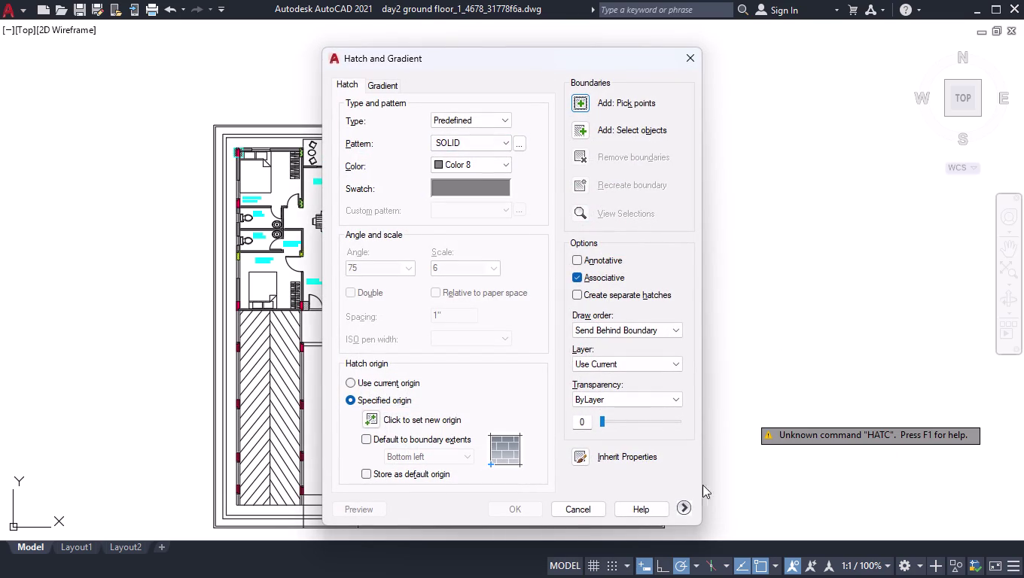
click(580, 103)
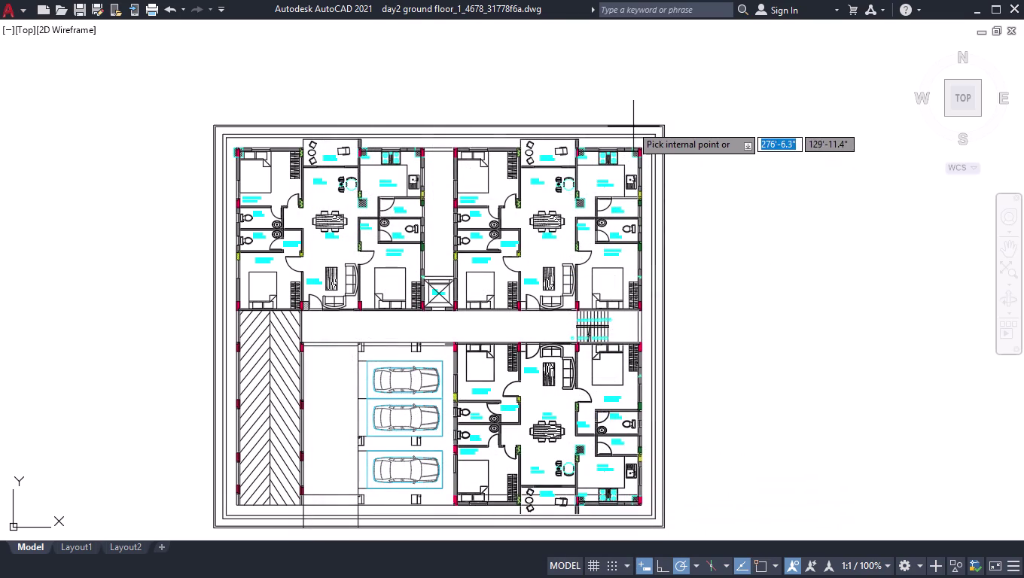
click(630, 127)
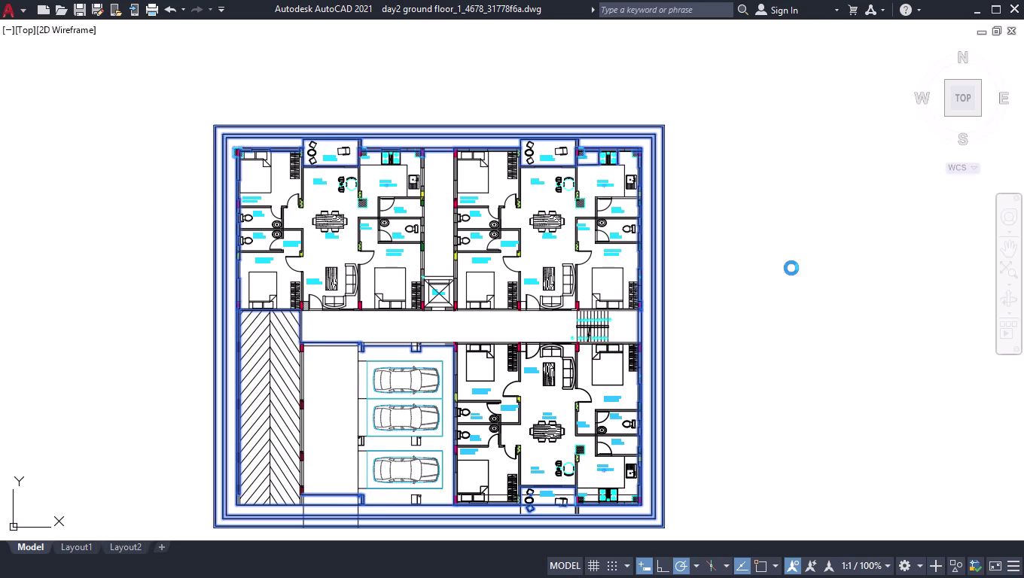
Cancel the pending outer-band grey fill and reset the view with the ViewCube.
key(ctrl+0)
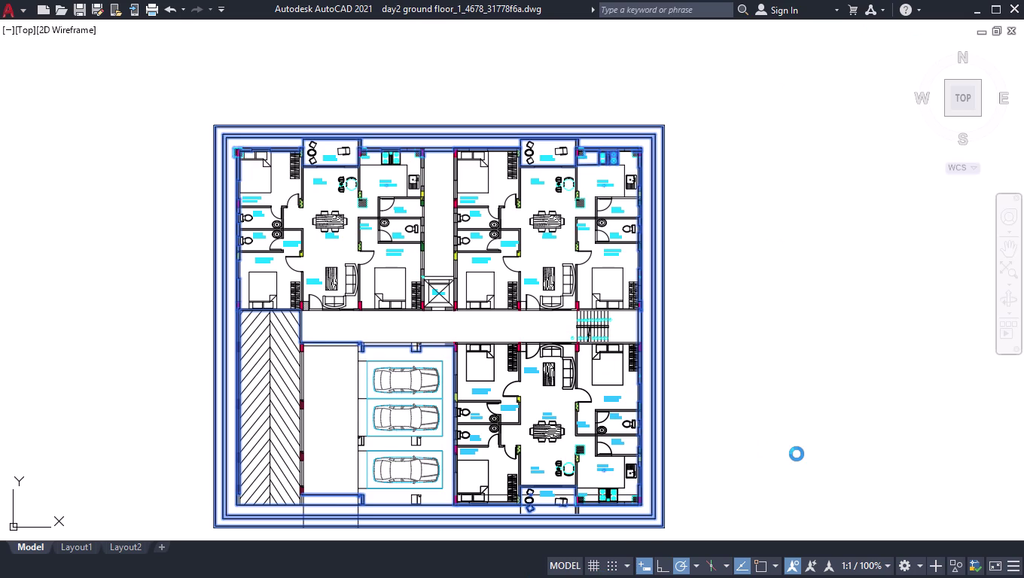
key(ctrl+9)
click(770, 427)
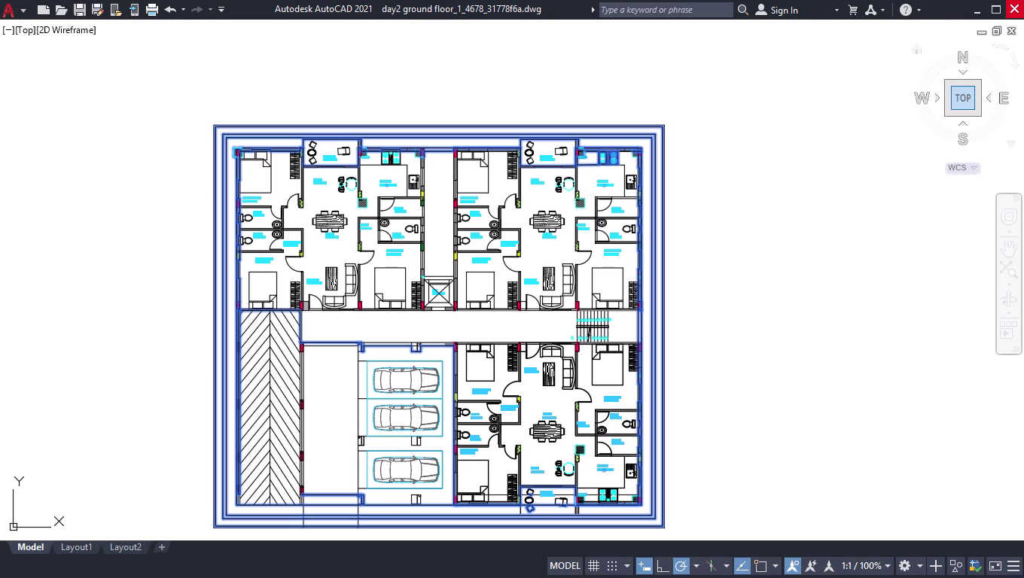
click(969, 97)
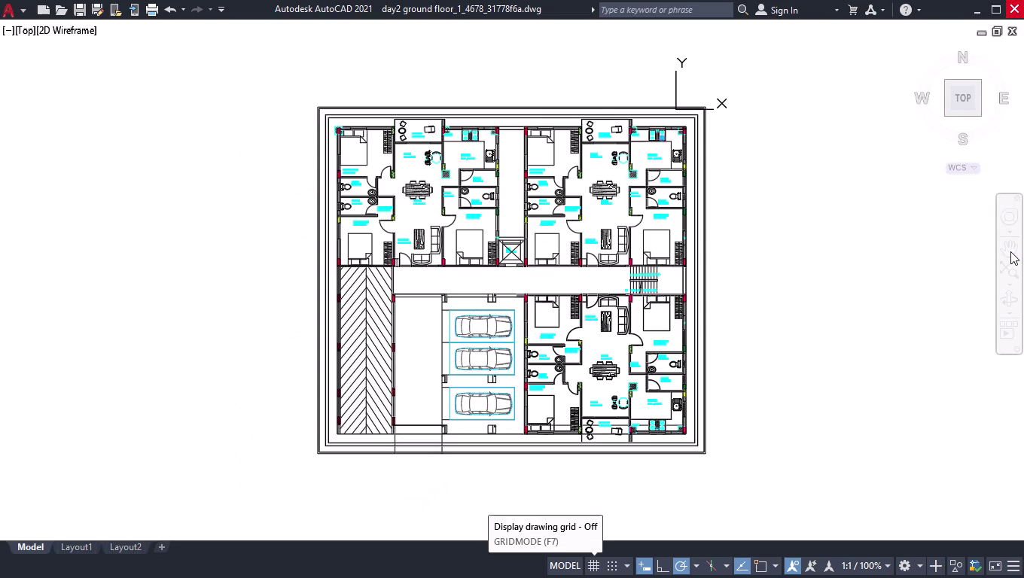
key(ctrl+9)
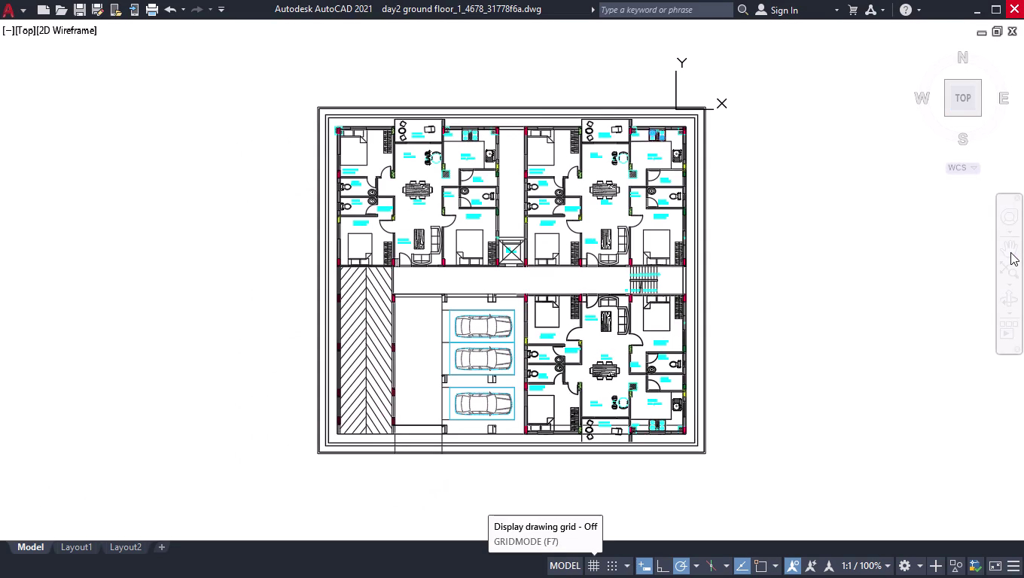